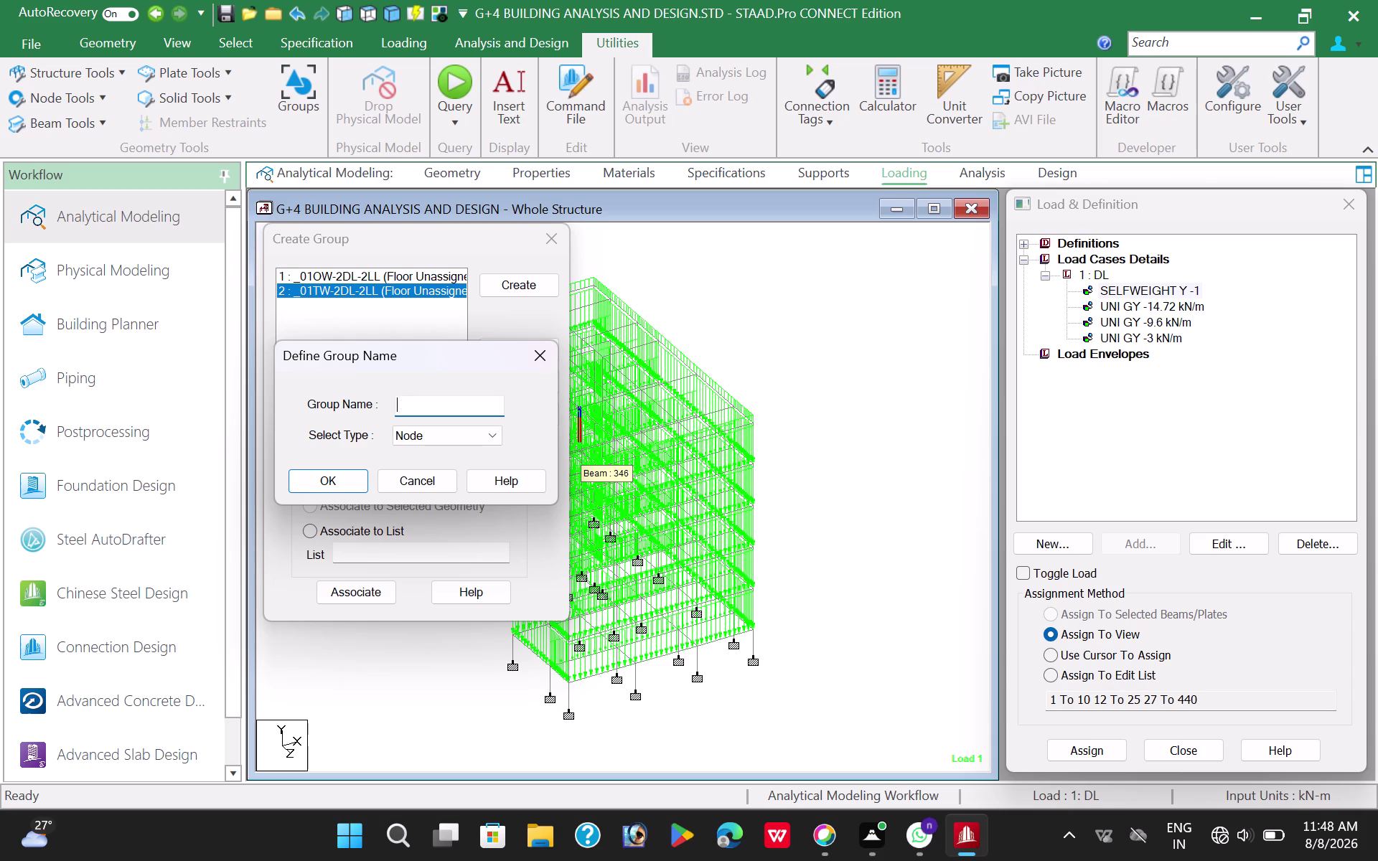
Create the floor-type group 01TW-3DL-2LL.
text(01)
text(TW)
key(minus)
text(3DL)
text(-)
text(2L)
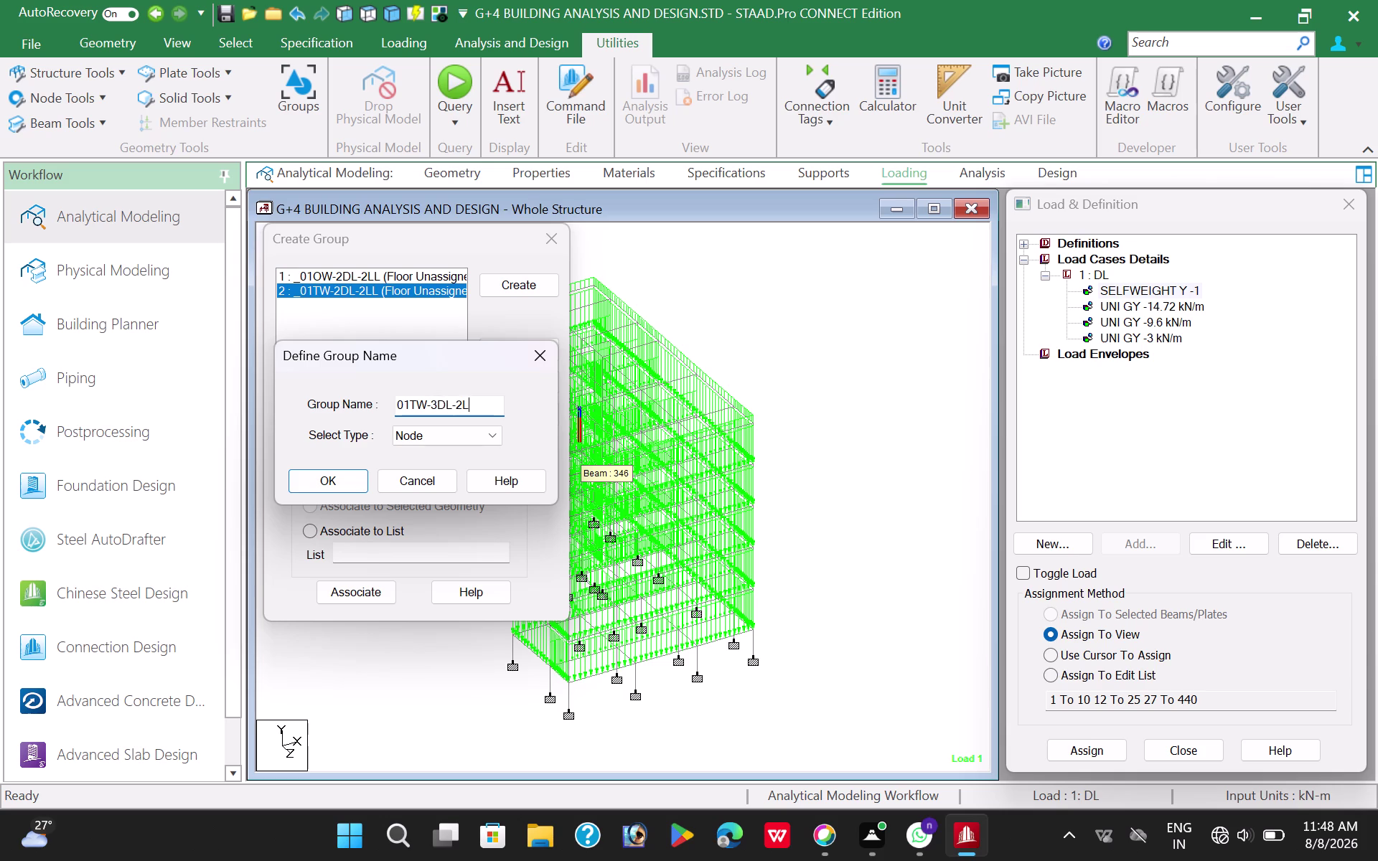
text(L)
click(457, 438)
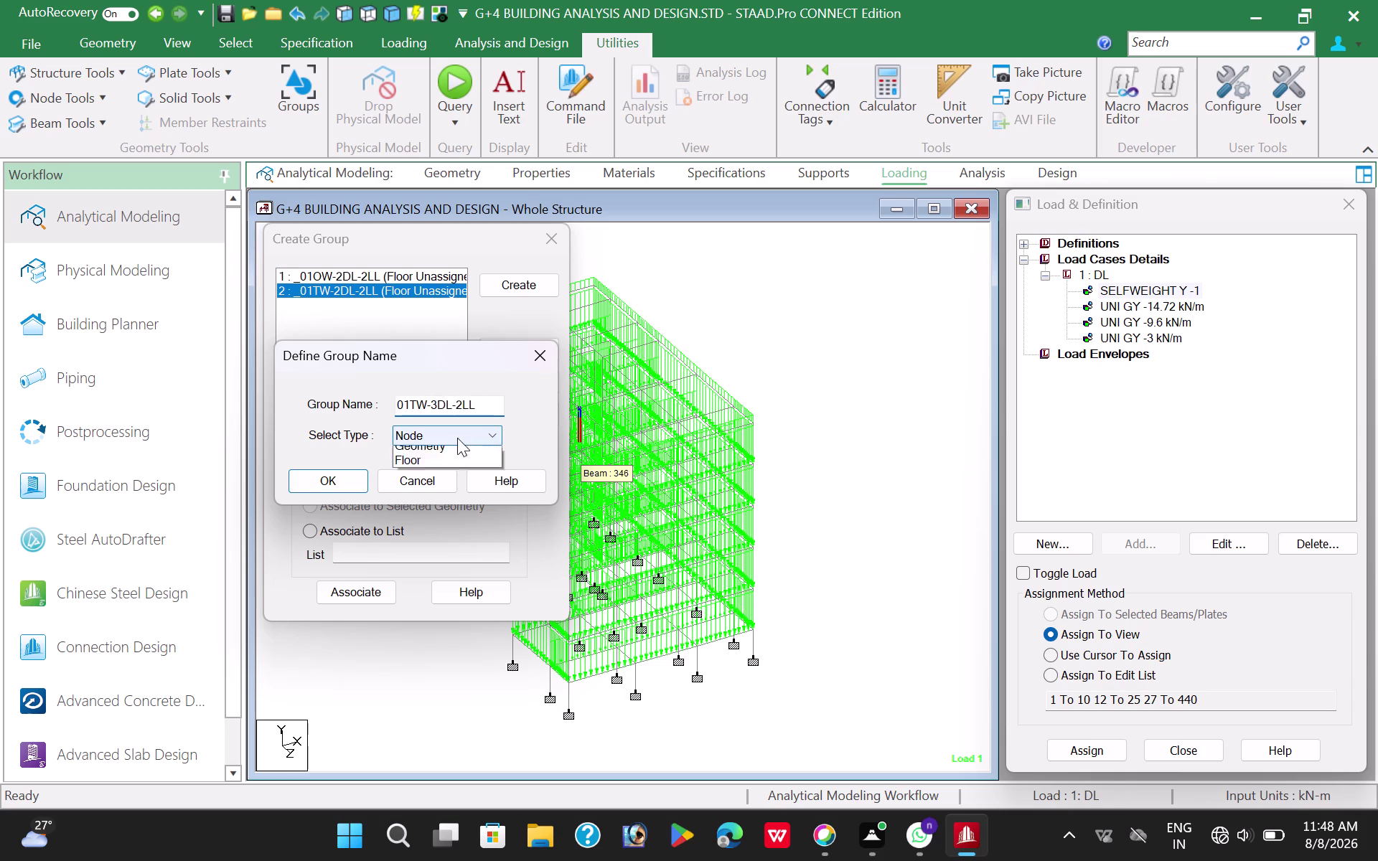
click(432, 500)
click(320, 480)
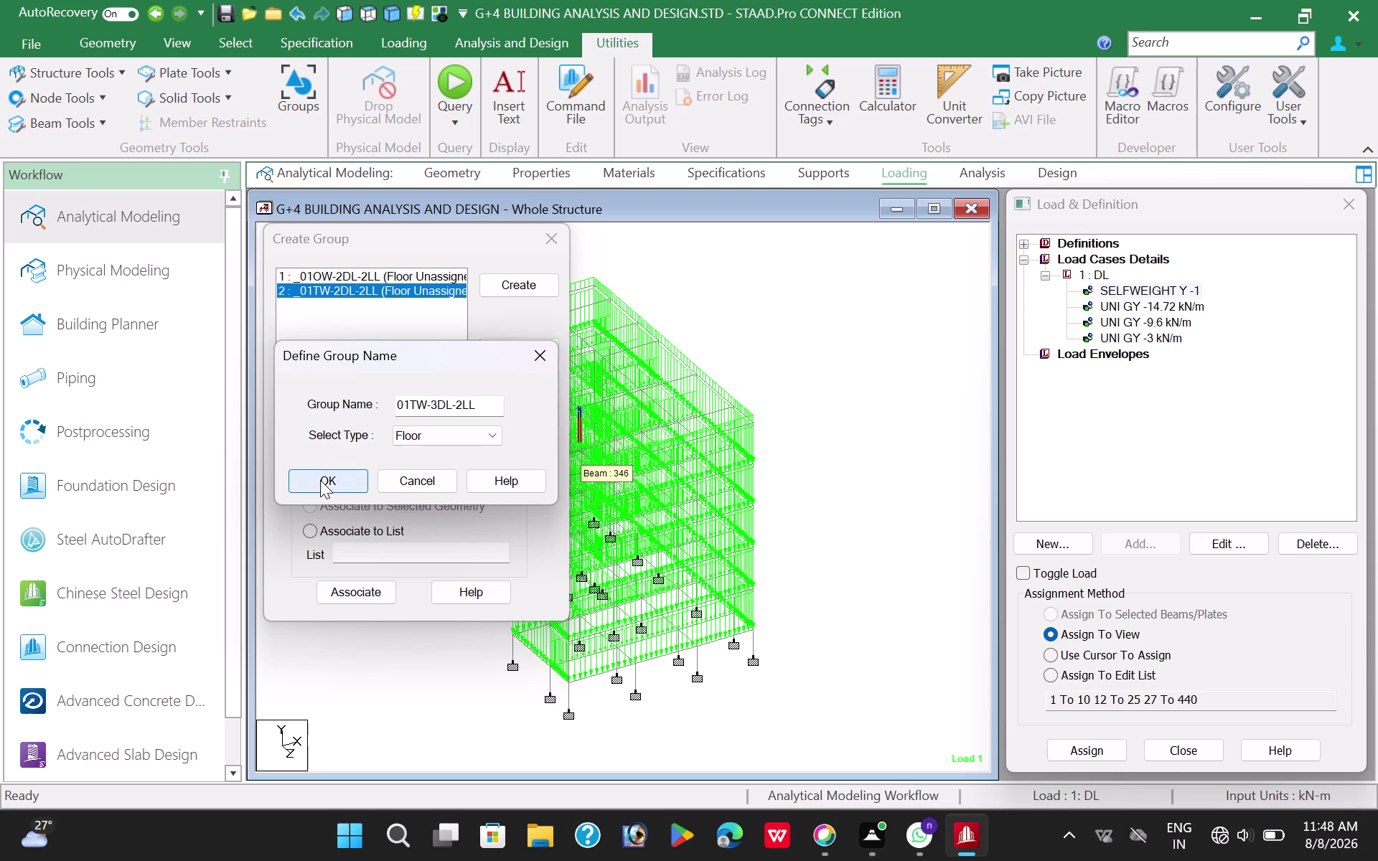
Create the floor-type group 01TW-3DL-5LL.
click(522, 283)
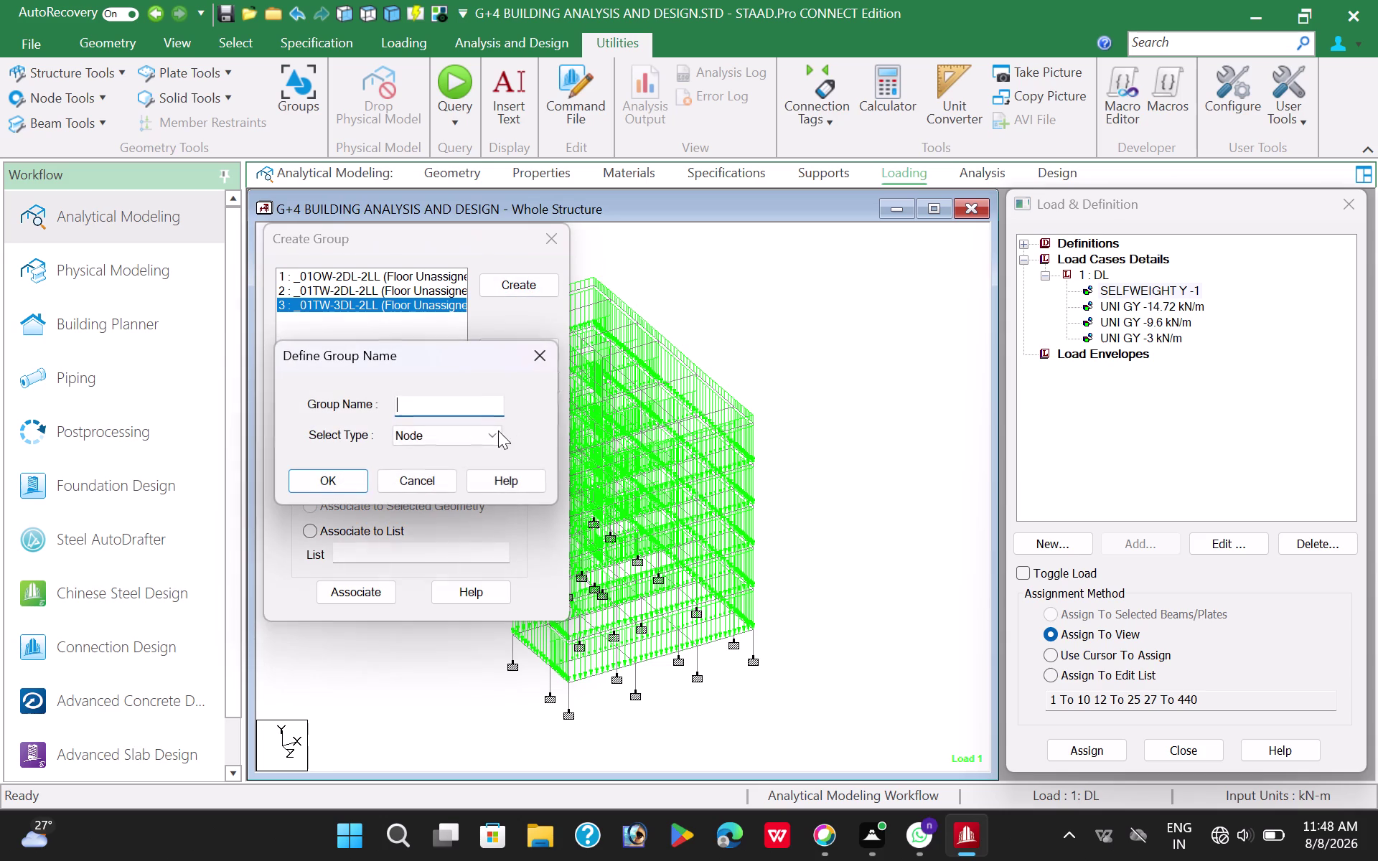
click(438, 409)
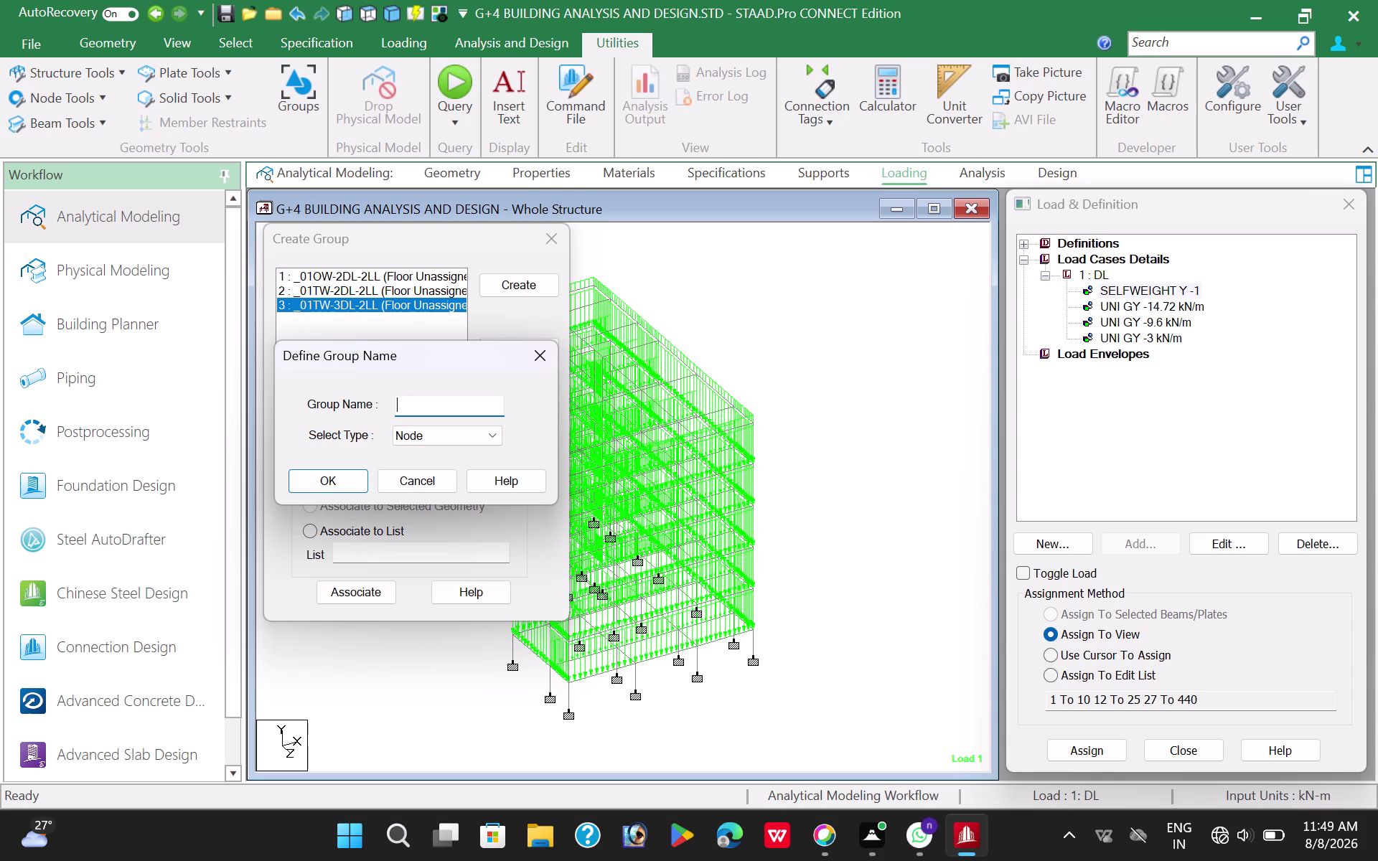
text(01)
text(TW)
key(minus)
key(3)
text(DL)
text(-)
text(5)
text(LL)
click(440, 438)
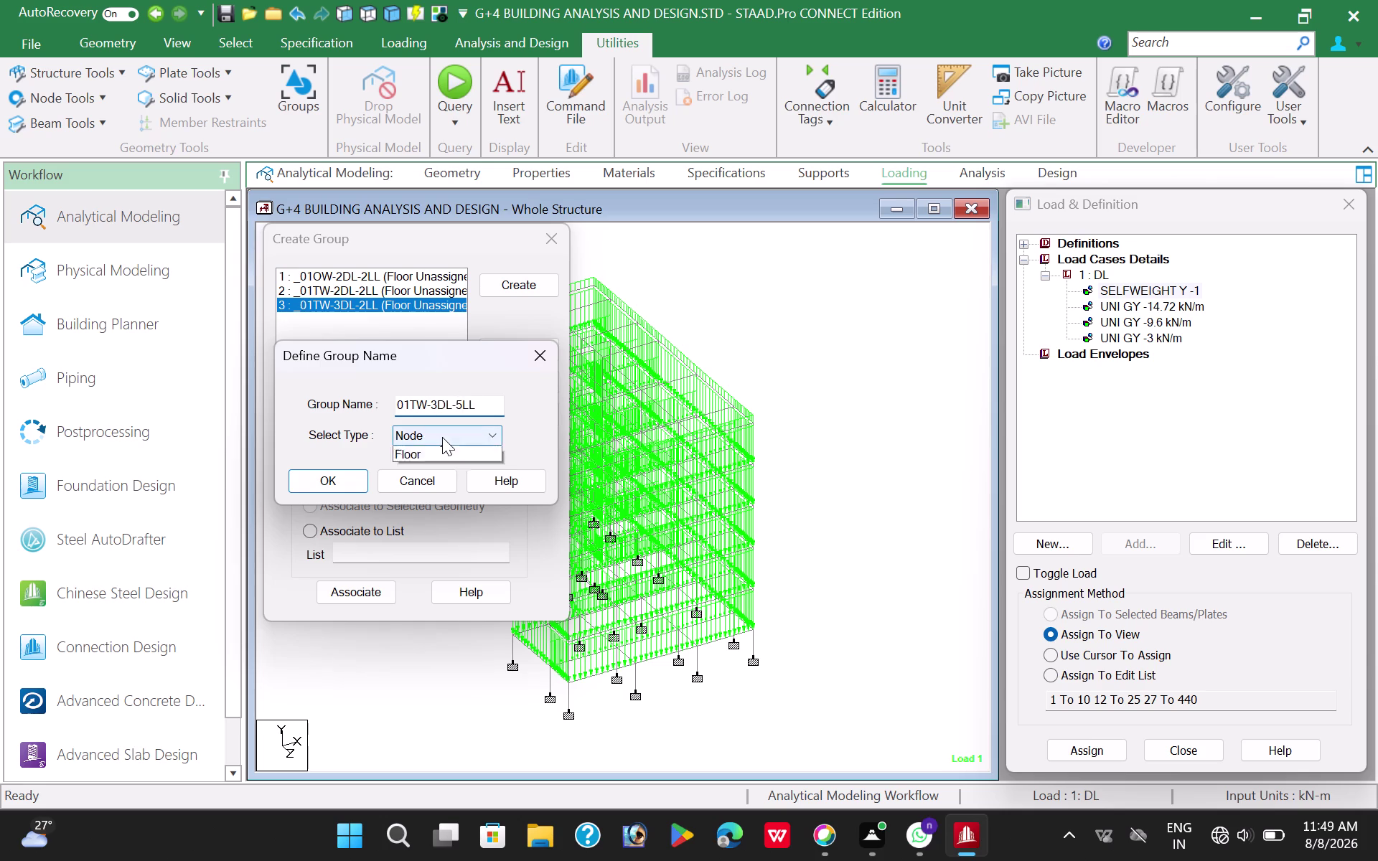
click(426, 493)
click(345, 484)
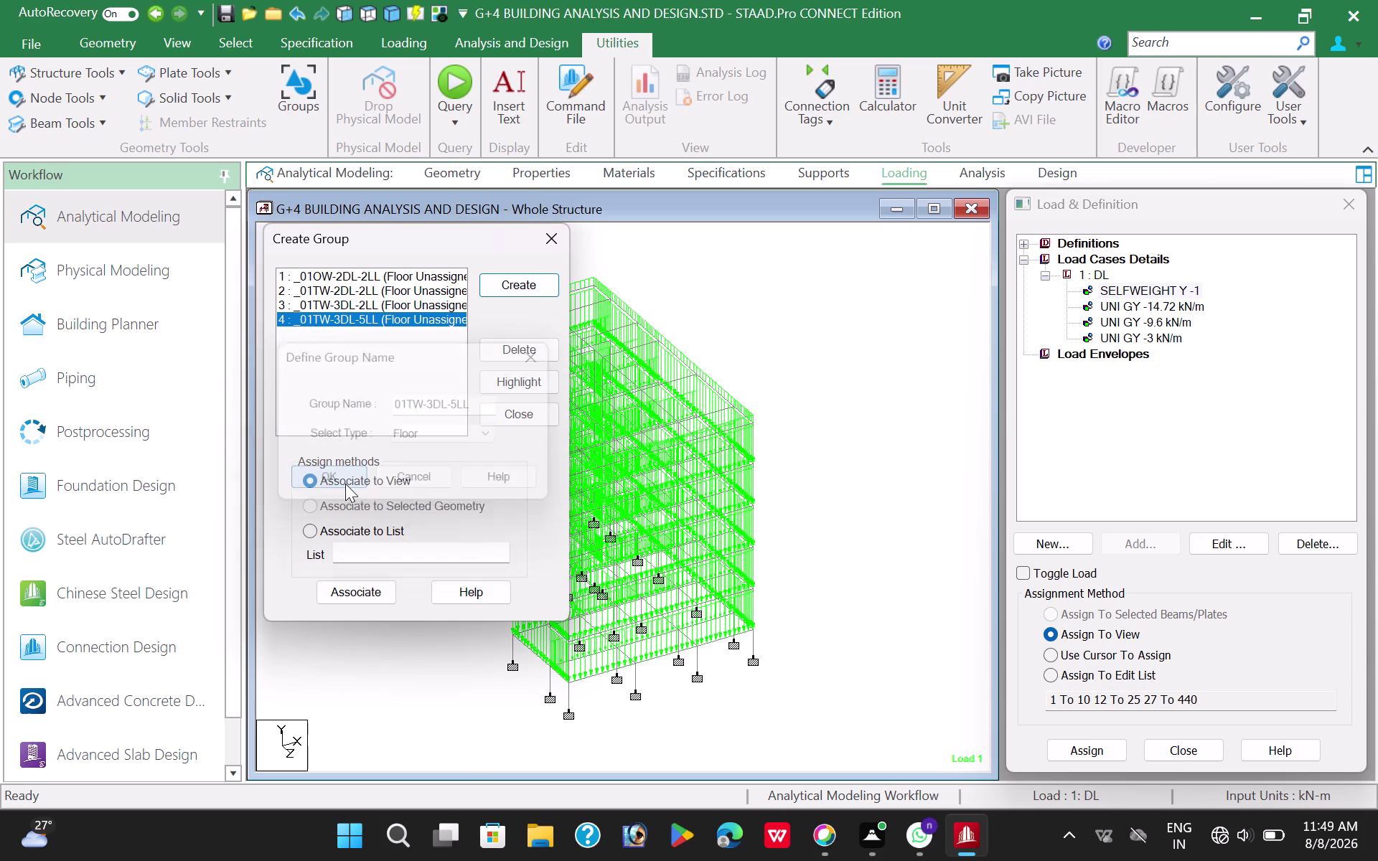
click(533, 281)
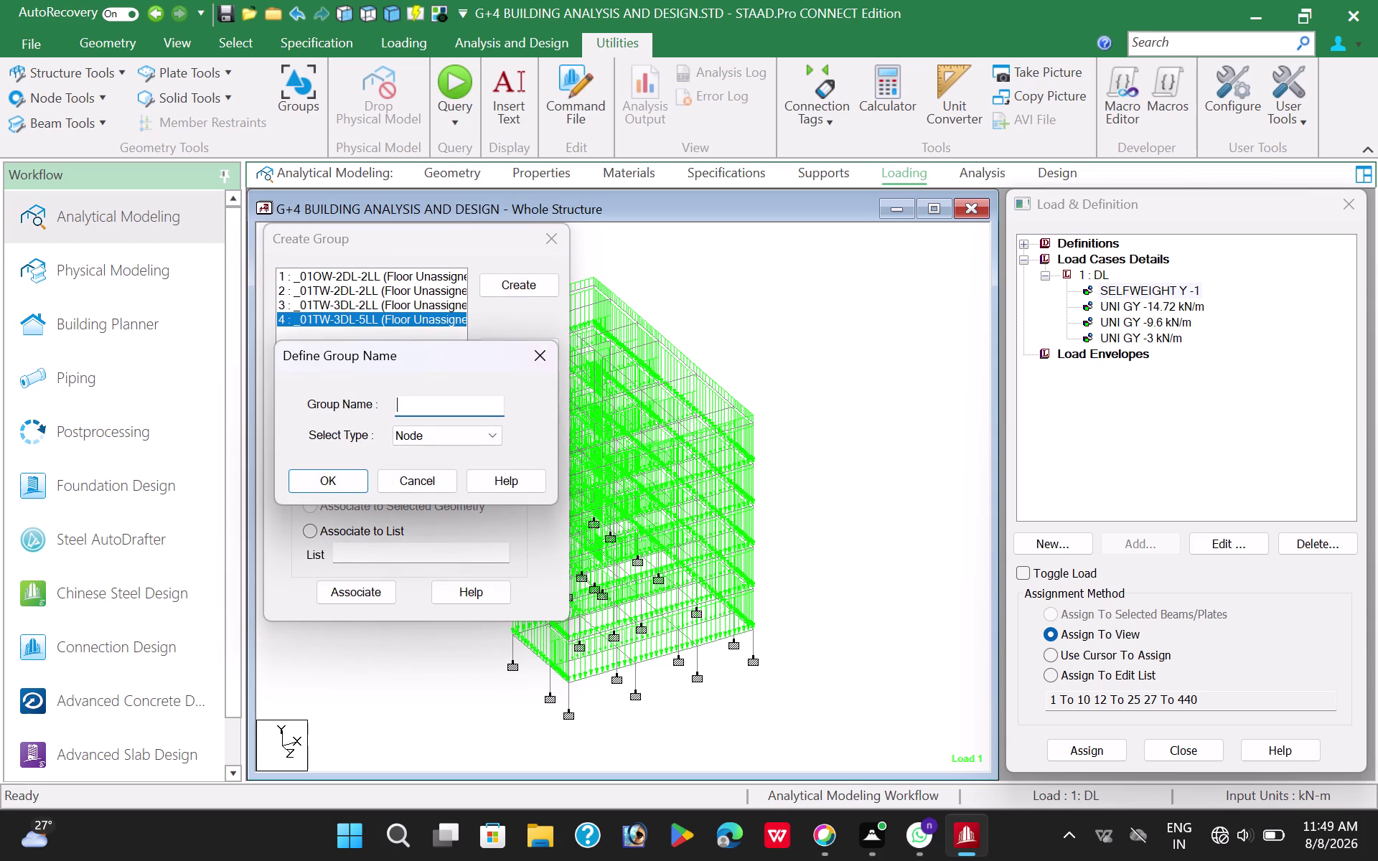
Create the floor-type group 02OW-2DL-2LL.
text(02)
text(OW)
text(-2)
text(DL)
key(minus)
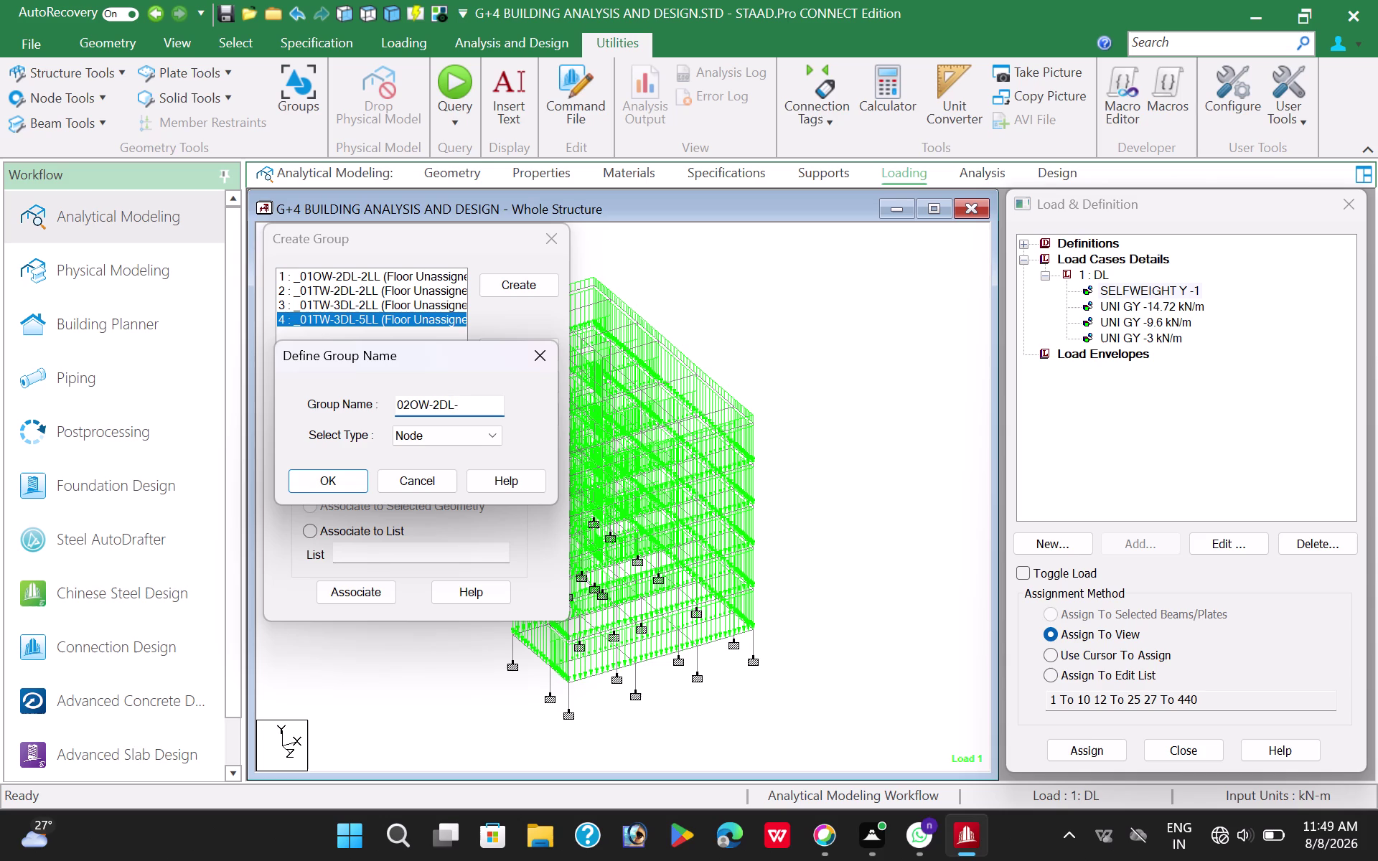
key(2)
text(LL)
click(416, 440)
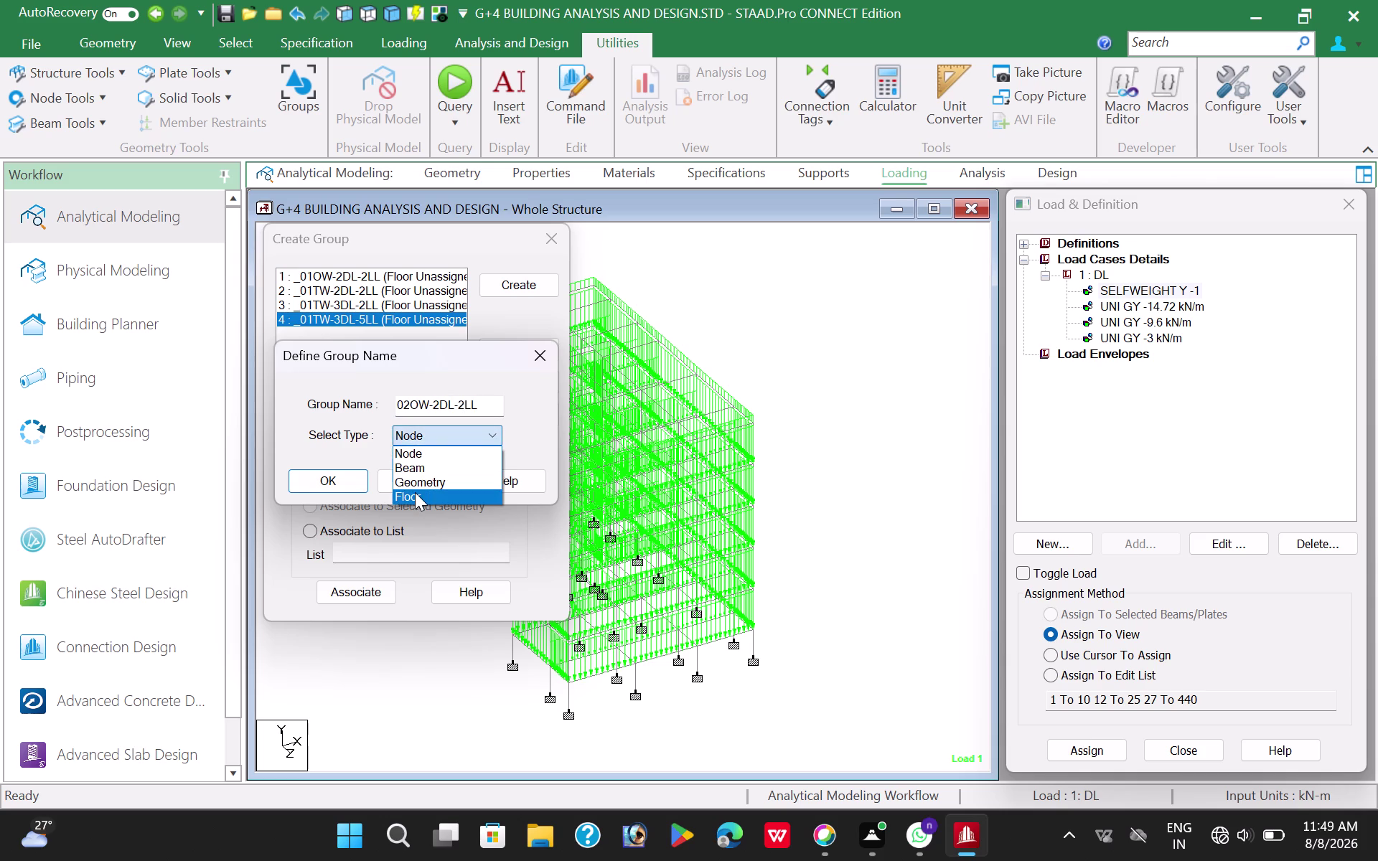
click(415, 497)
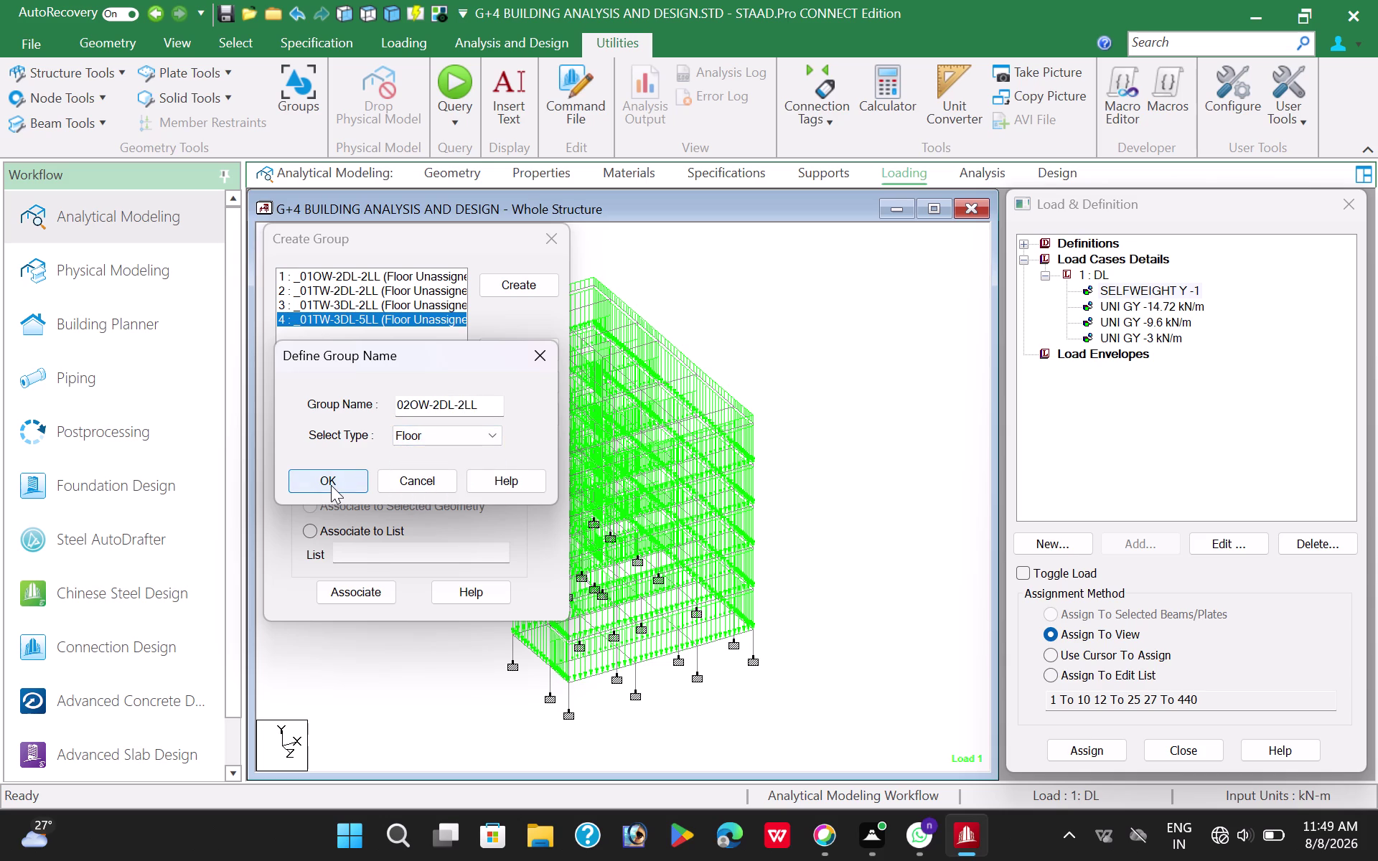
click(331, 485)
Create the floor-type group 02TW-2DL-2LL.
click(502, 289)
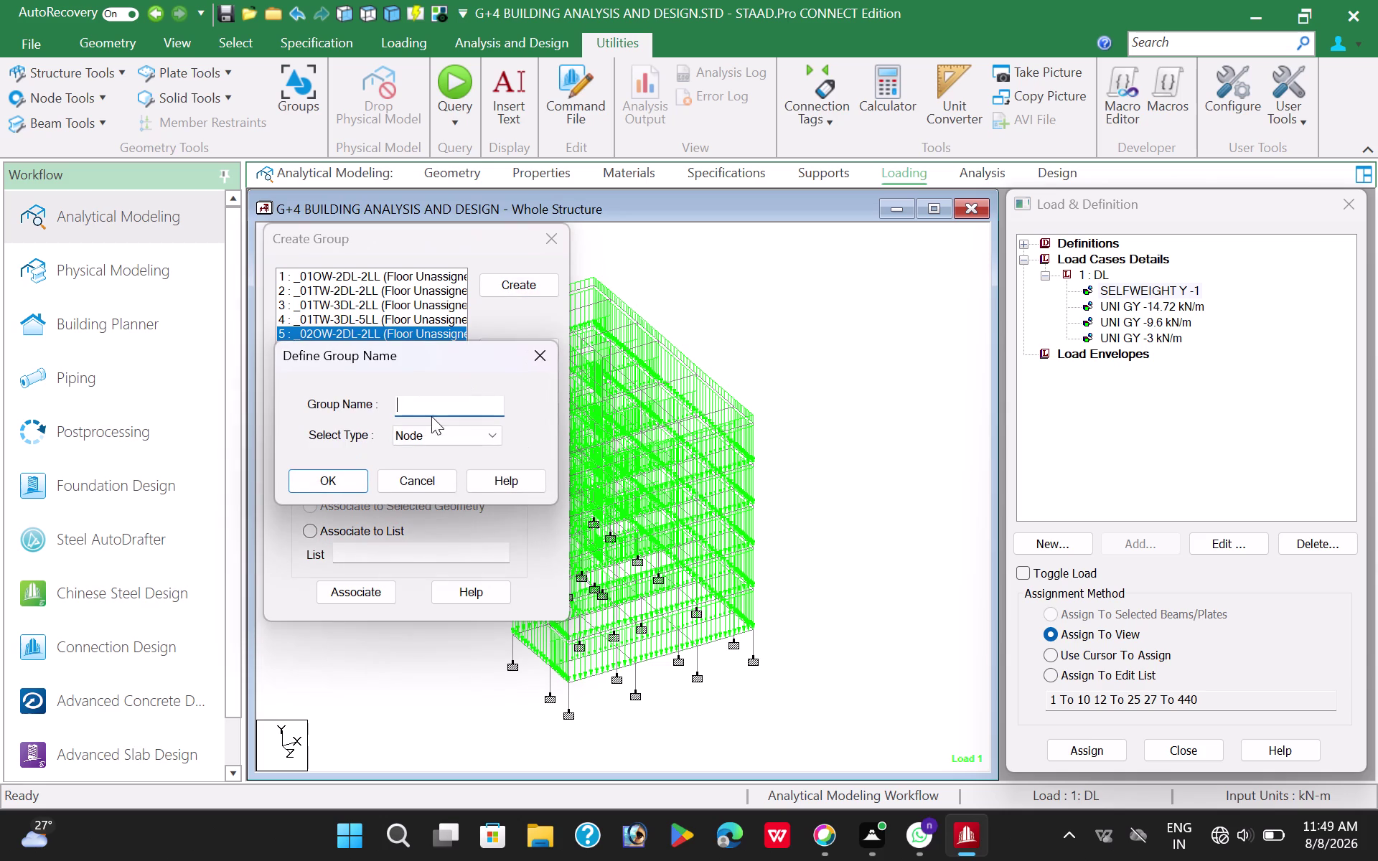
click(431, 403)
text(02)
text(TW)
key(minus)
key(2)
text(DL)
key(minus)
text(2LL)
click(431, 434)
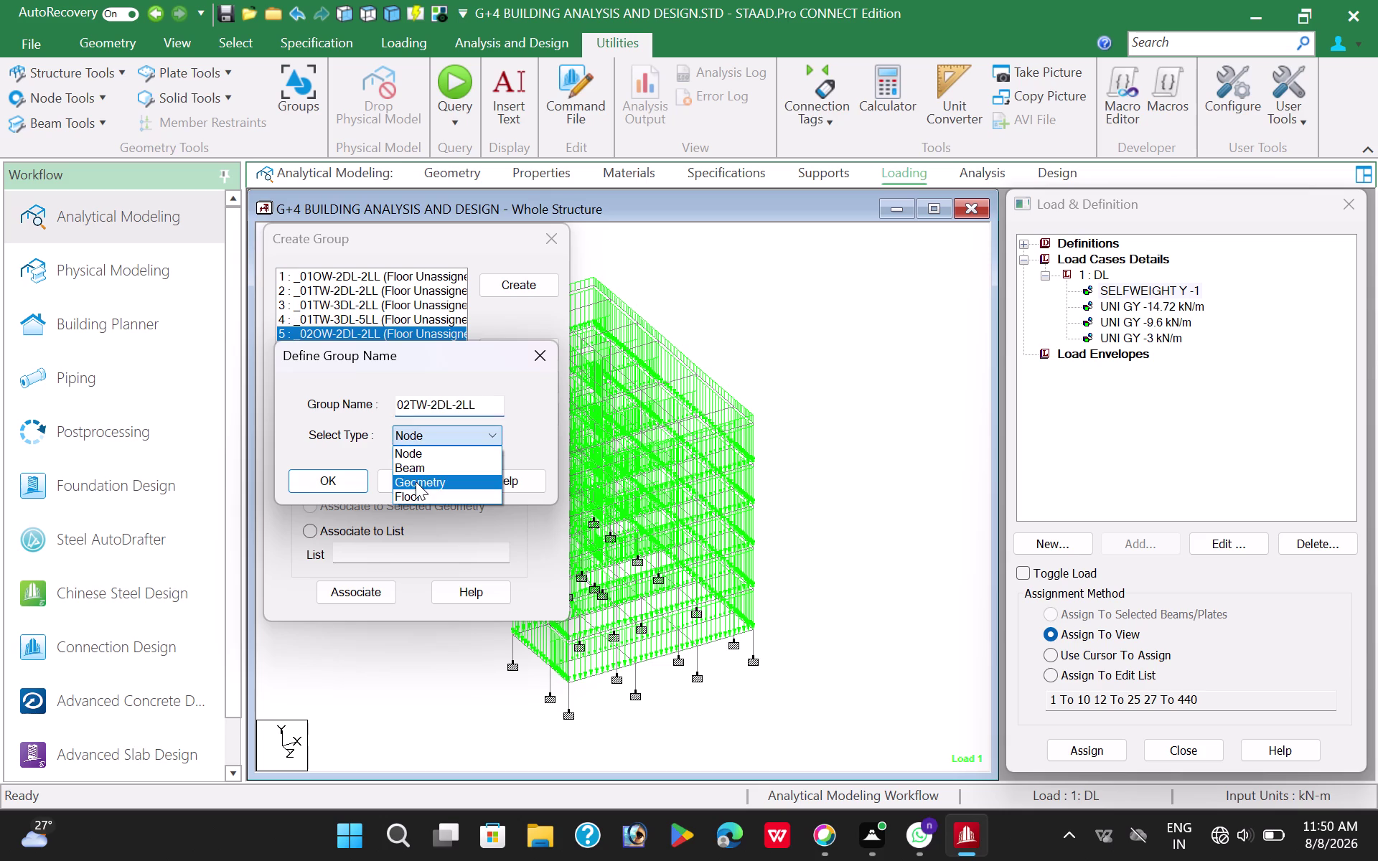
click(417, 497)
click(336, 481)
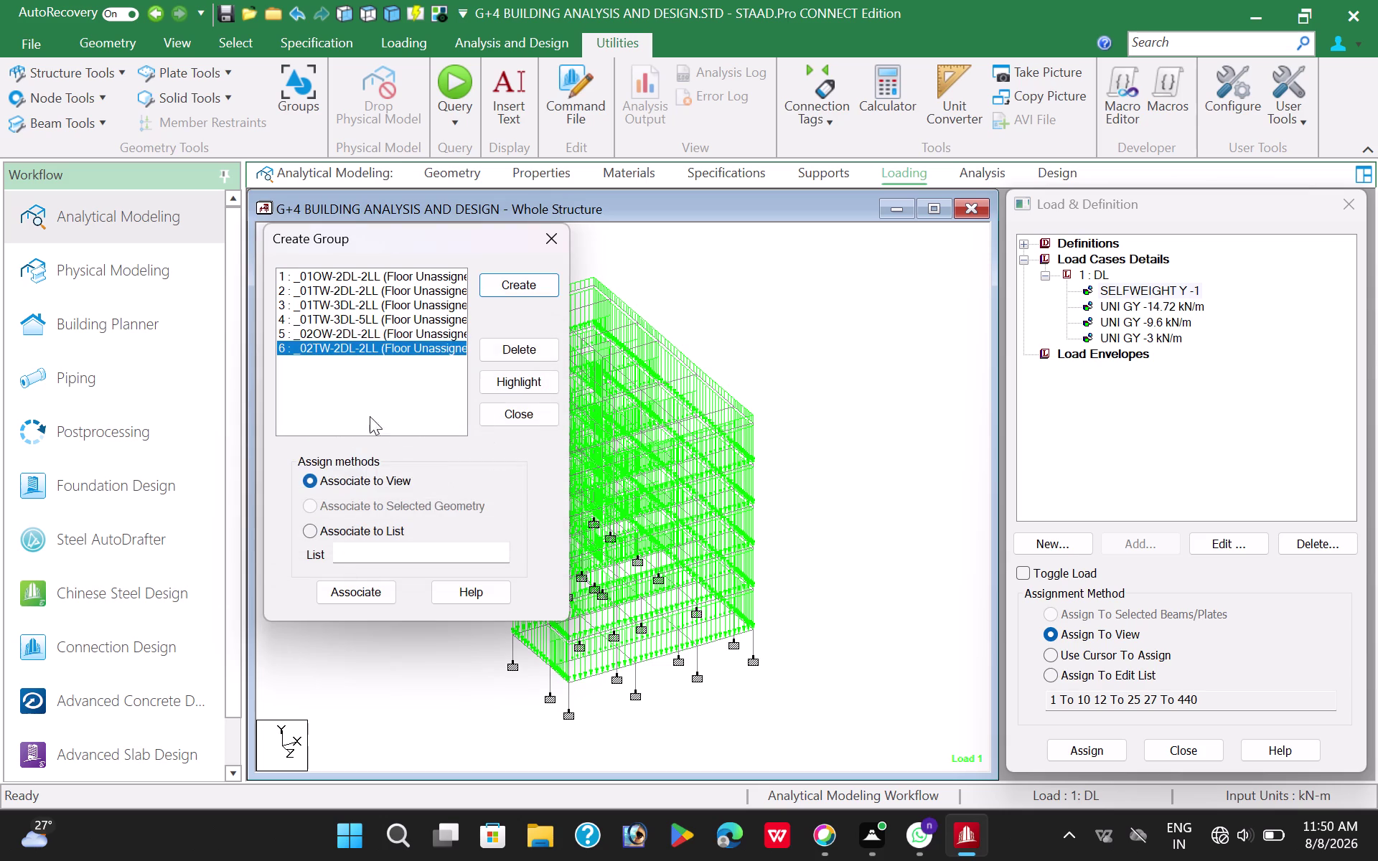
Create the floor-type group 02TW-3DL-2LL.
click(500, 283)
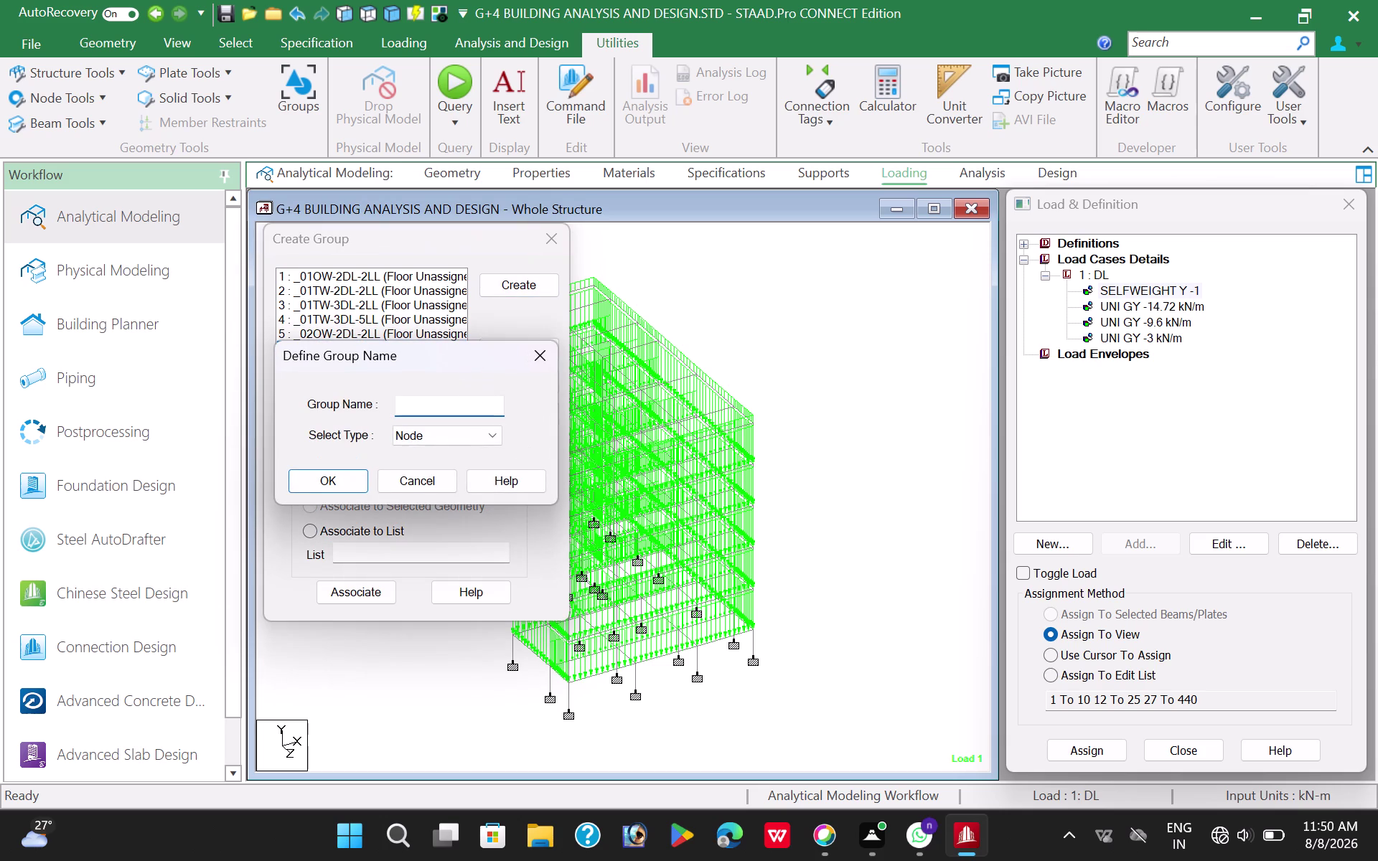
text(02)
text(T)
text(W)
key(minus)
text(3DL)
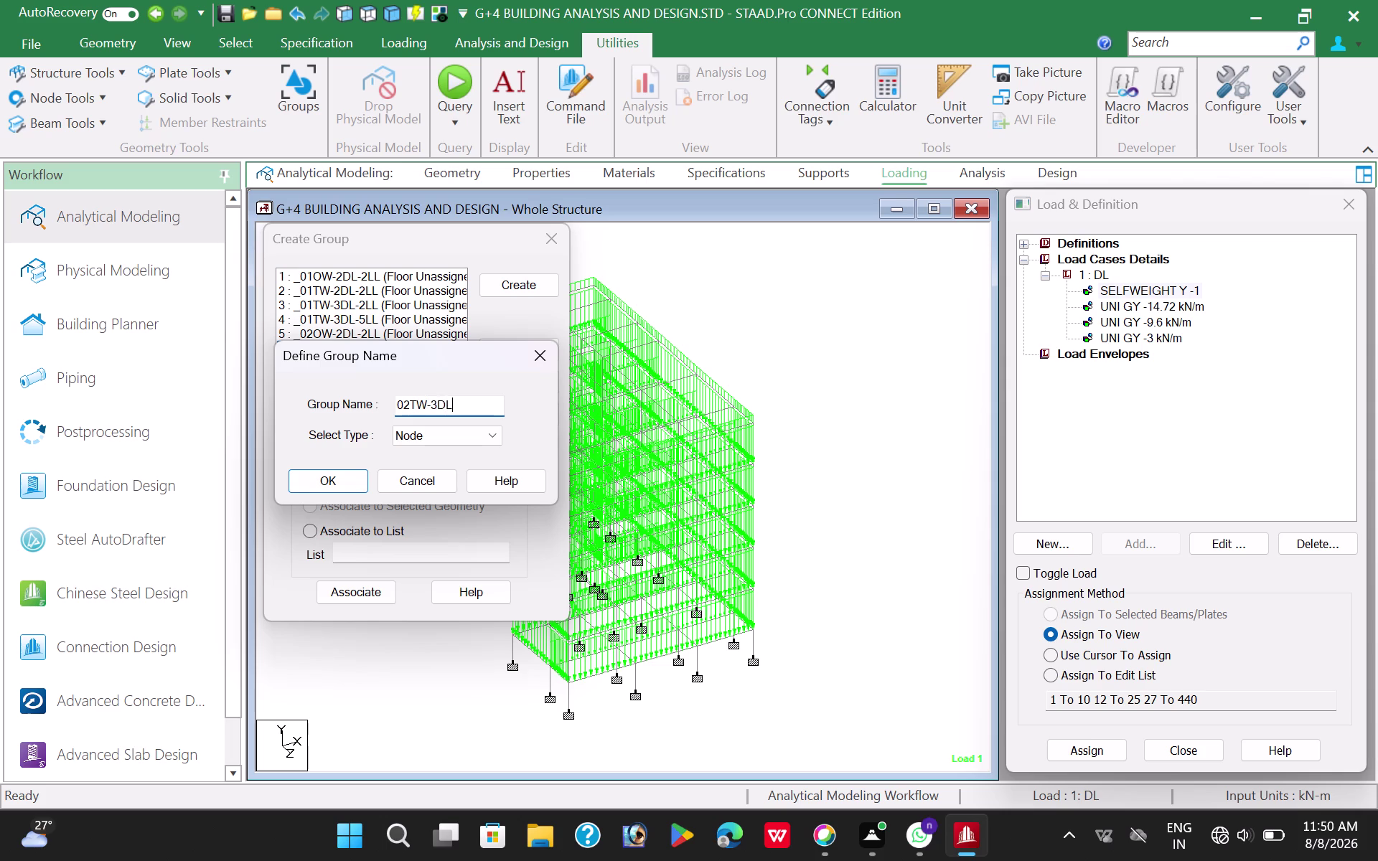
key(minus)
key(2)
text(LL)
click(422, 443)
click(417, 498)
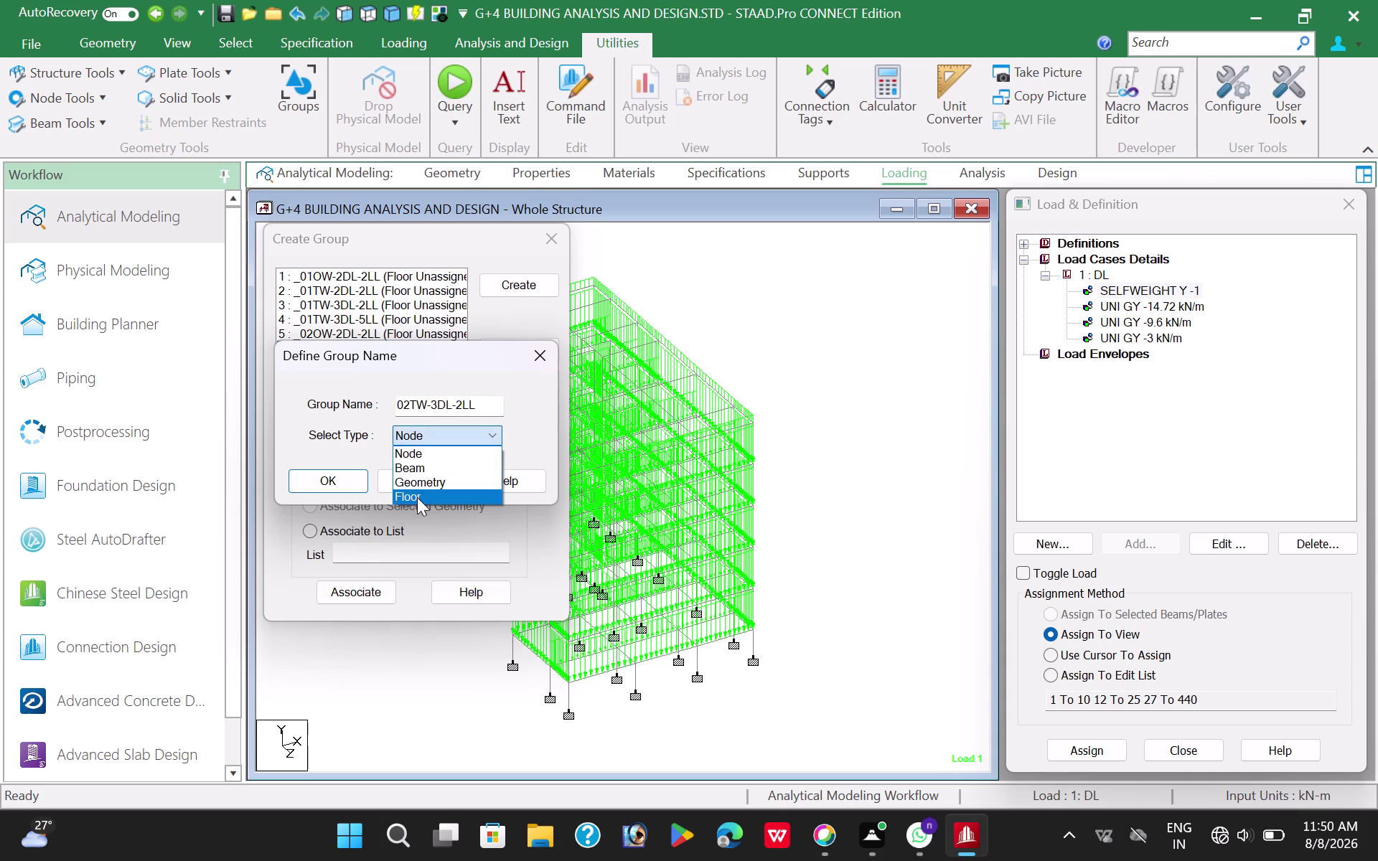
click(333, 486)
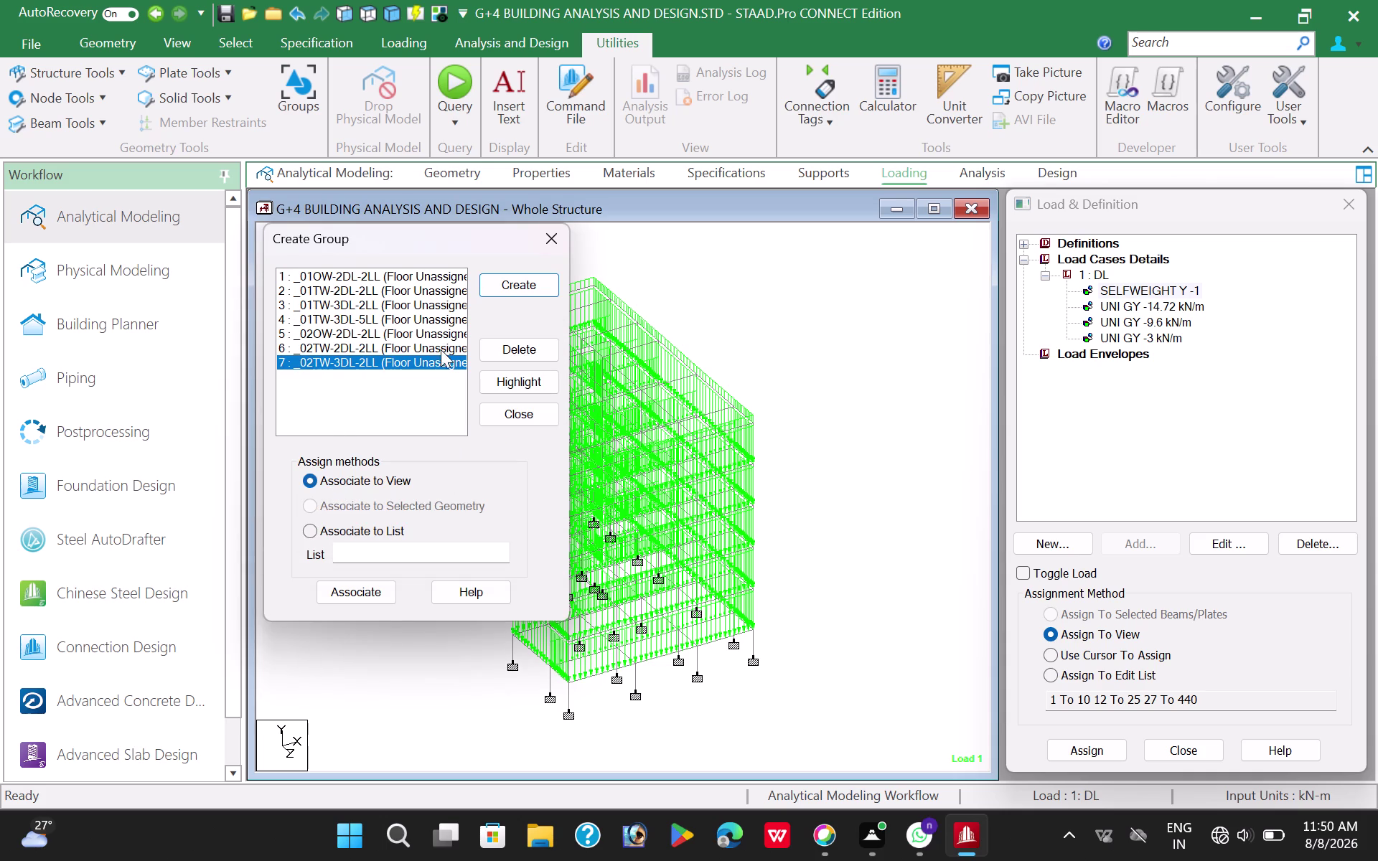
Create the floor-type group 02TW-3DL-5LL.
click(509, 279)
click(430, 413)
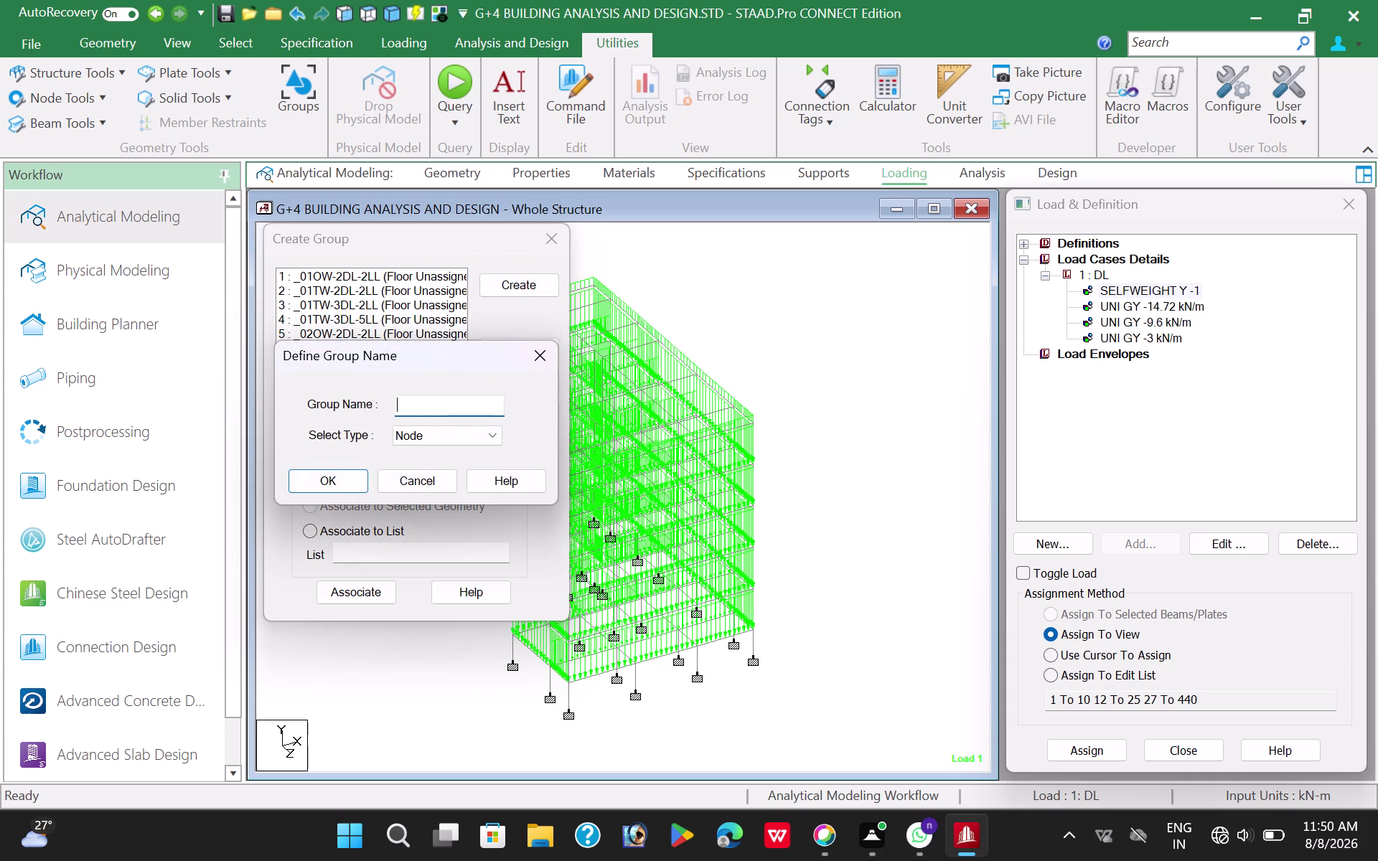
text(02)
text(TW)
key(minus)
text(3DL)
key(minus)
key(5)
text(LL)
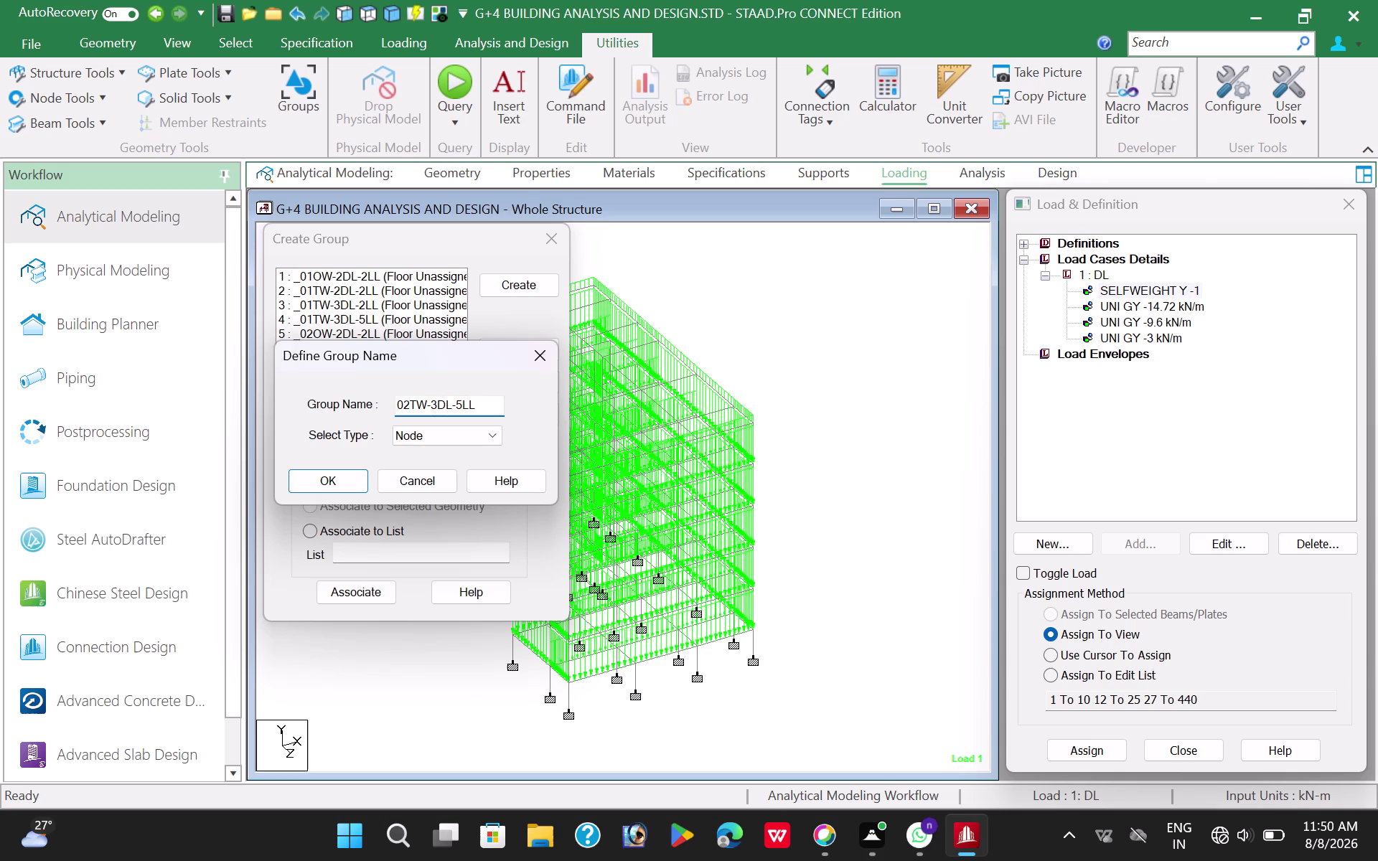
click(429, 435)
click(421, 491)
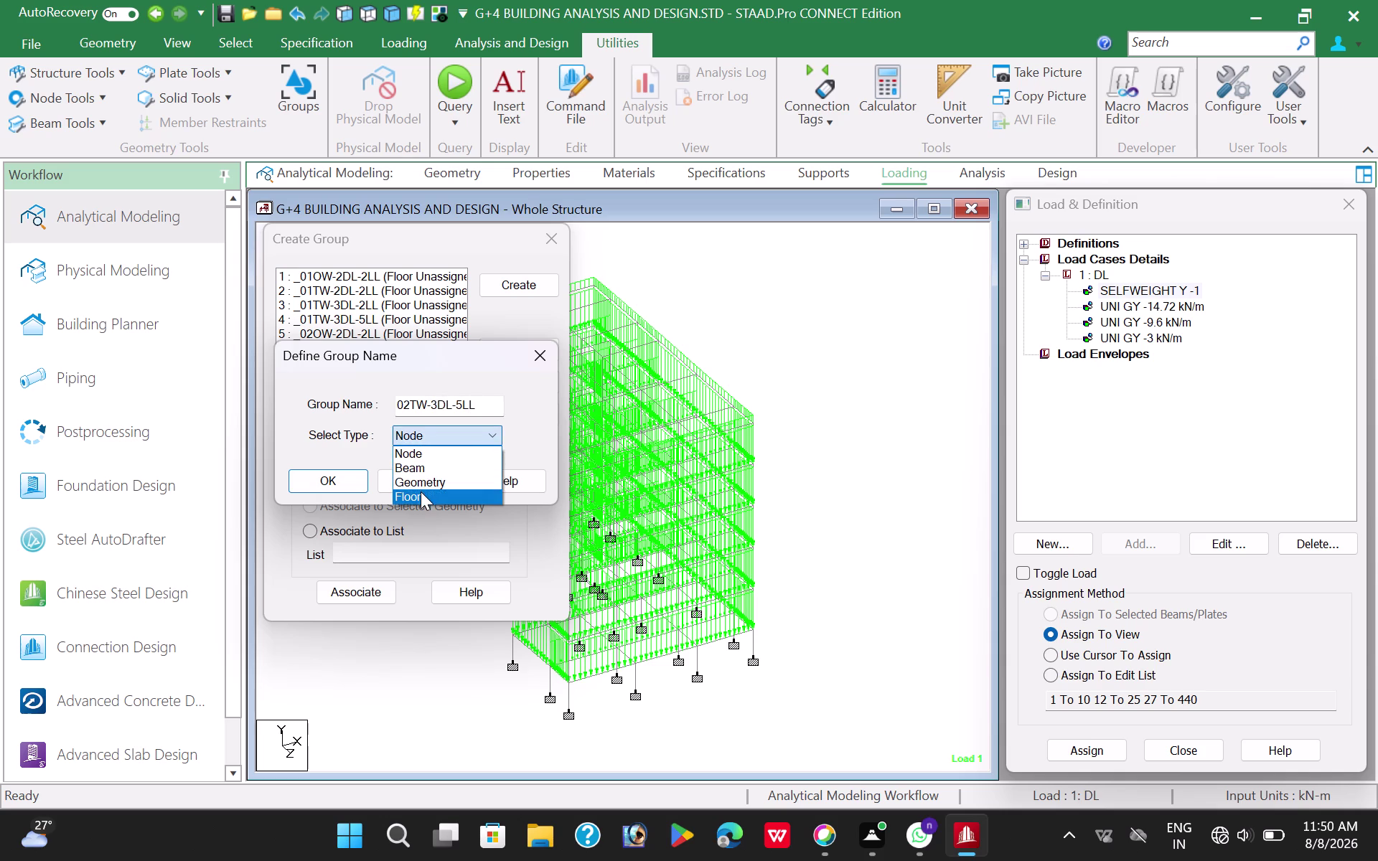
click(336, 484)
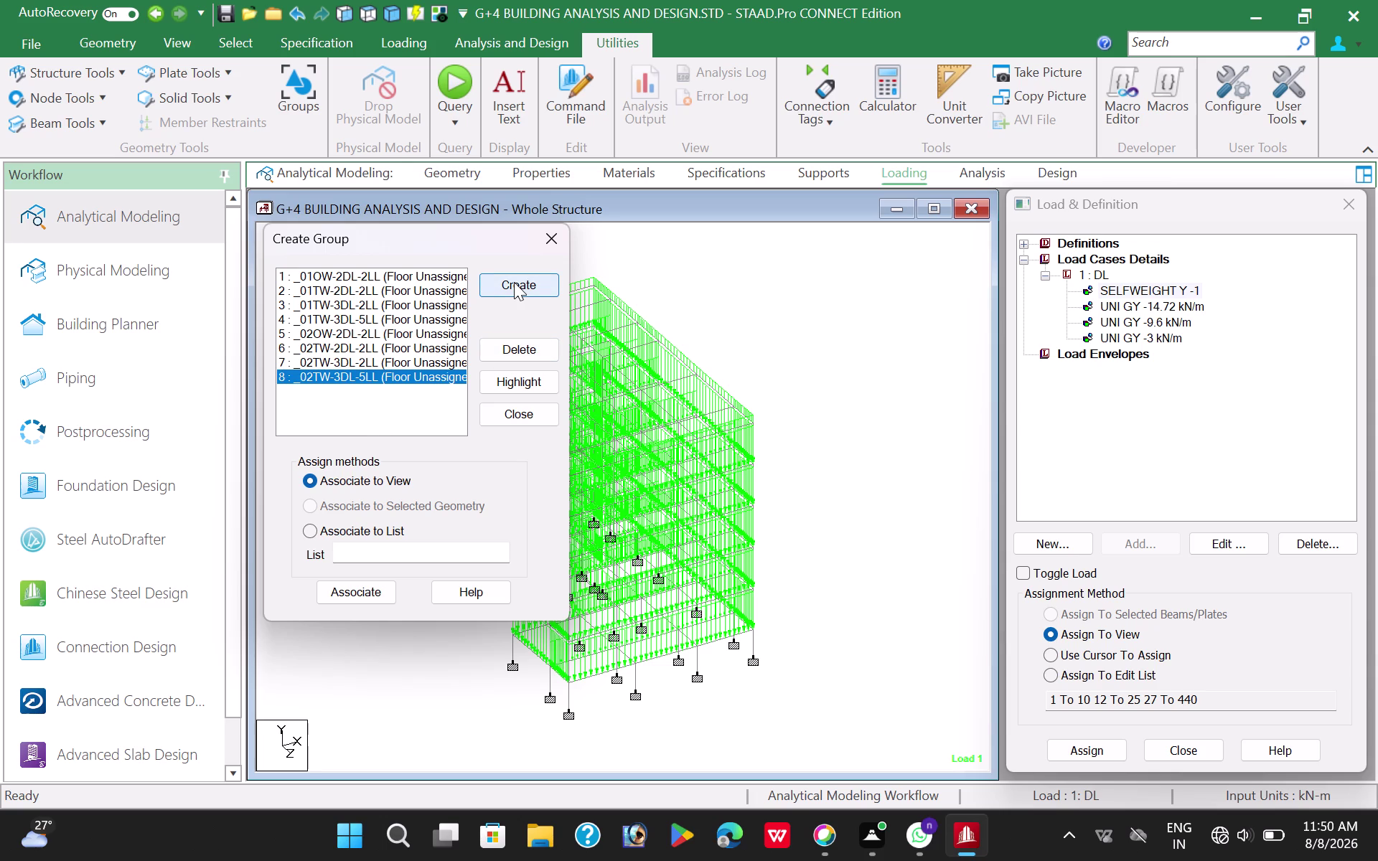
click(514, 283)
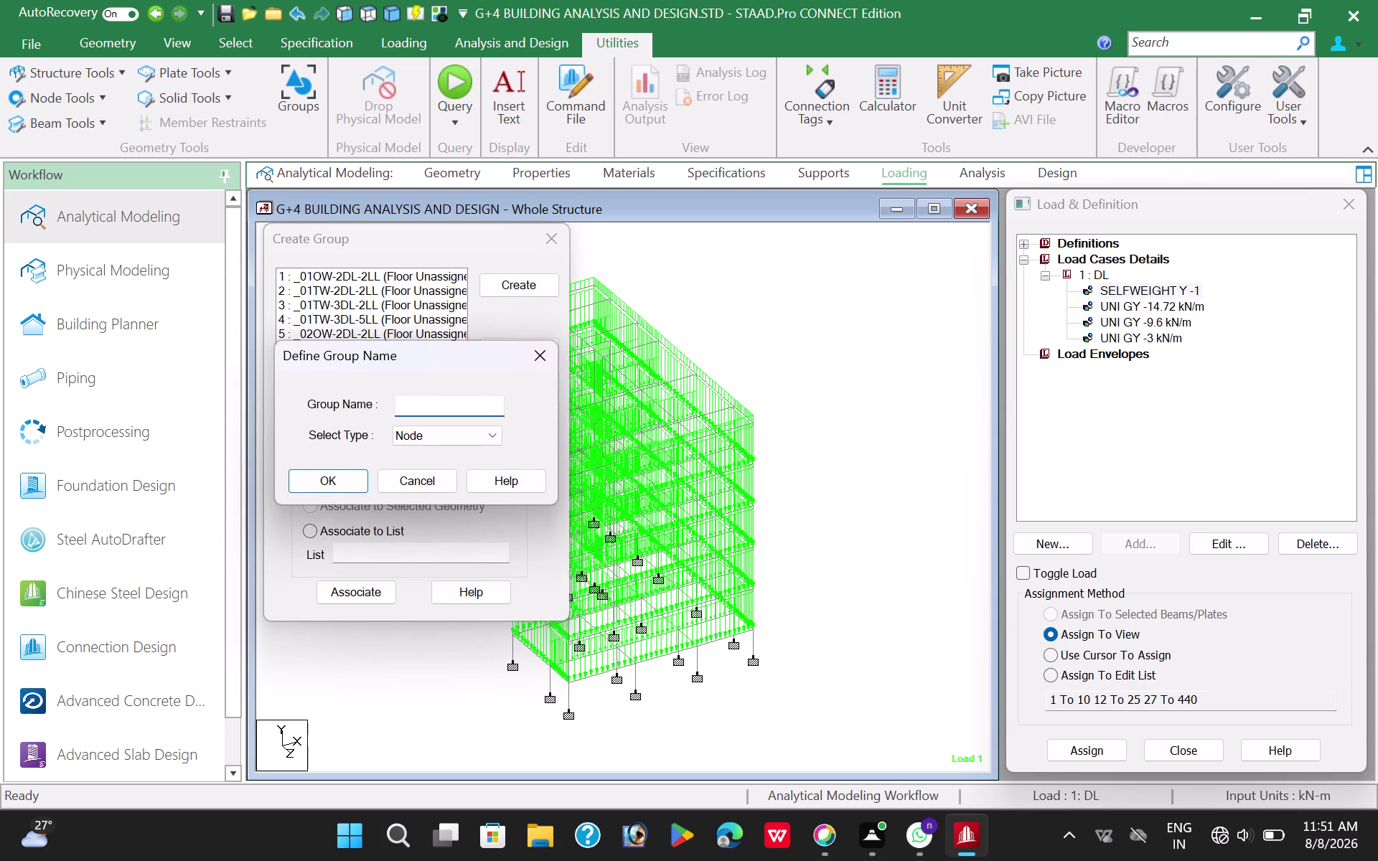
click(442, 405)
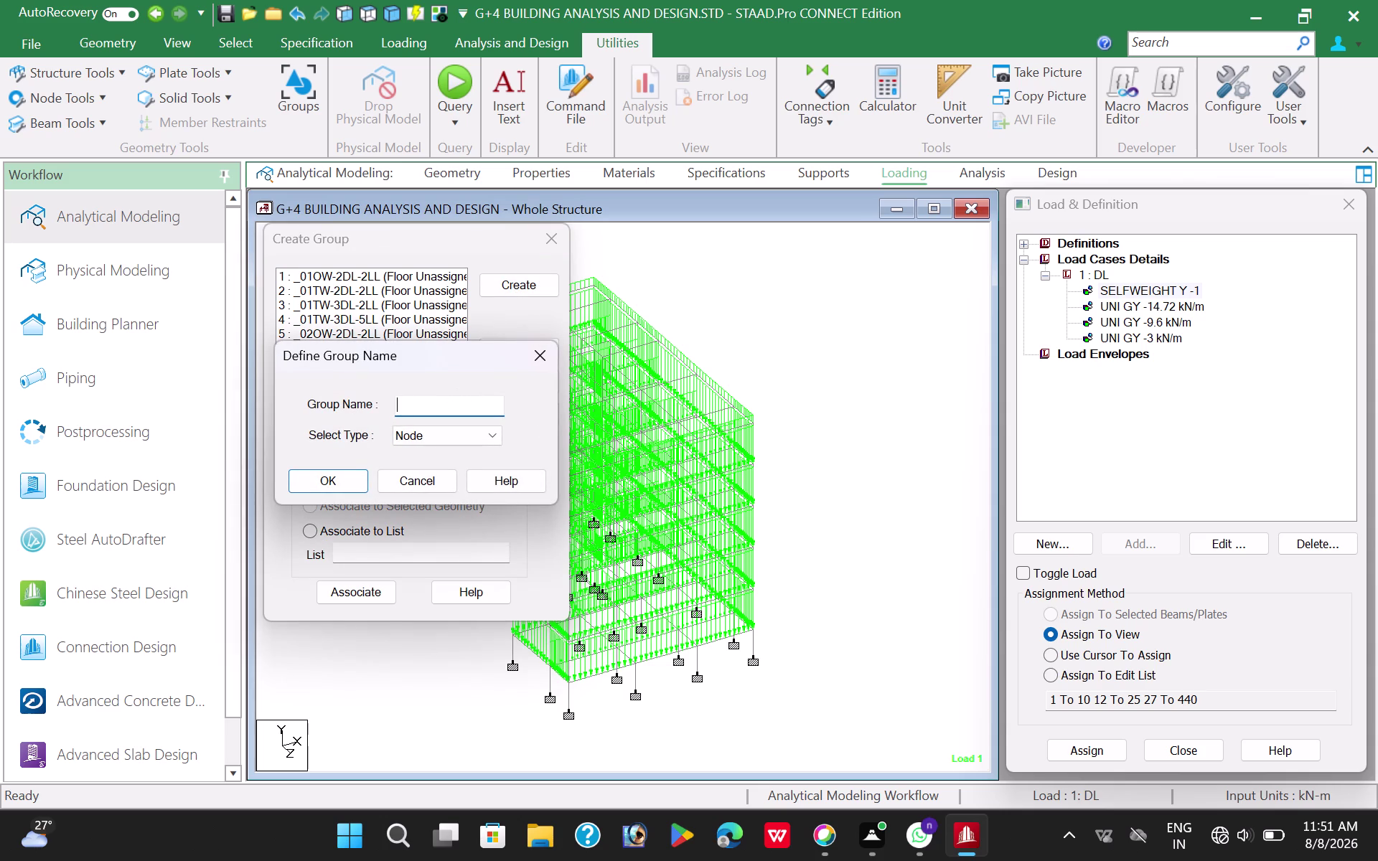
Create the floor-type group 03OW-2DL-2LL.
text(03)
text(OW)
key(minus)
text(2DL)
text(-2LL)
click(438, 440)
click(432, 500)
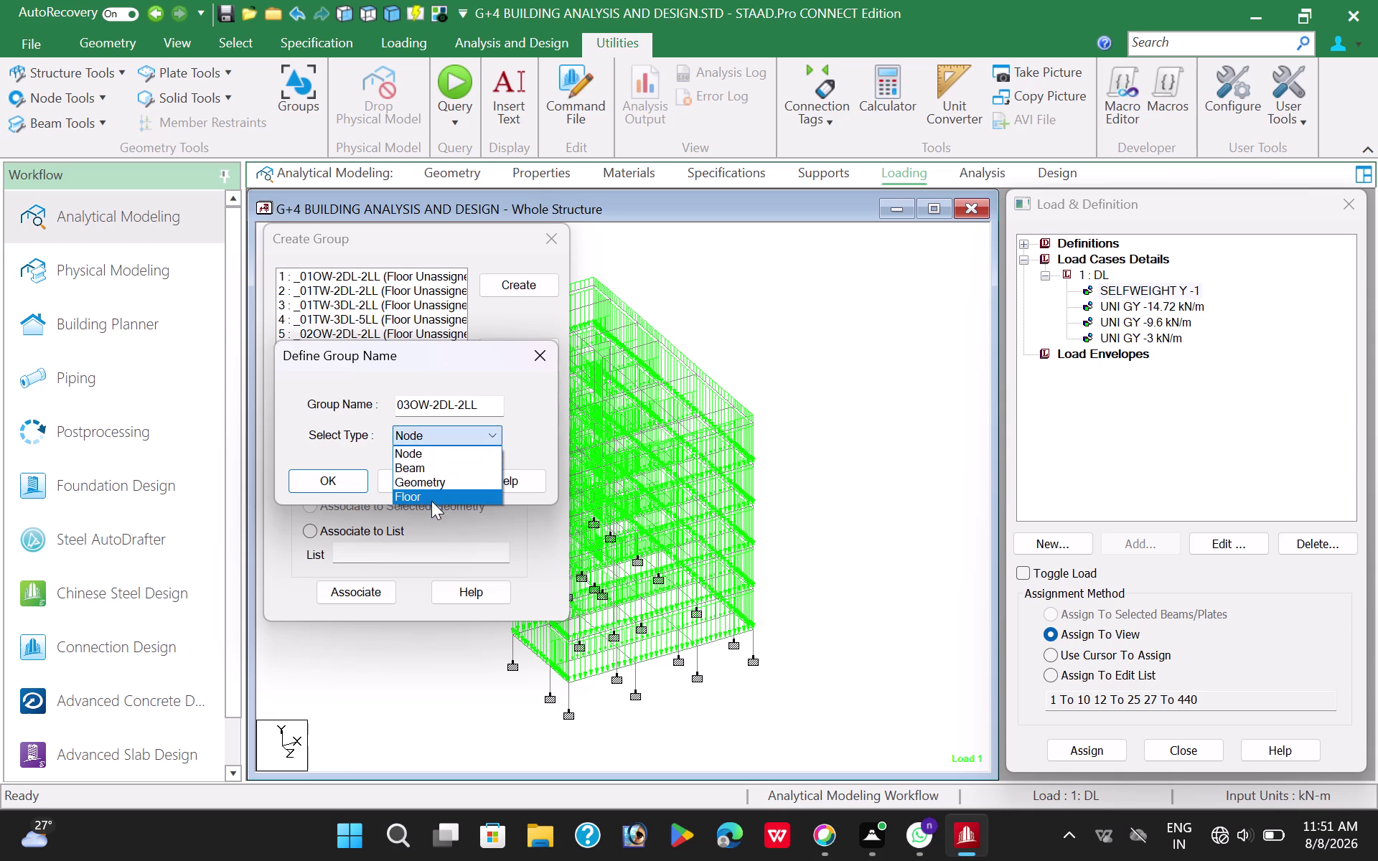
click(351, 485)
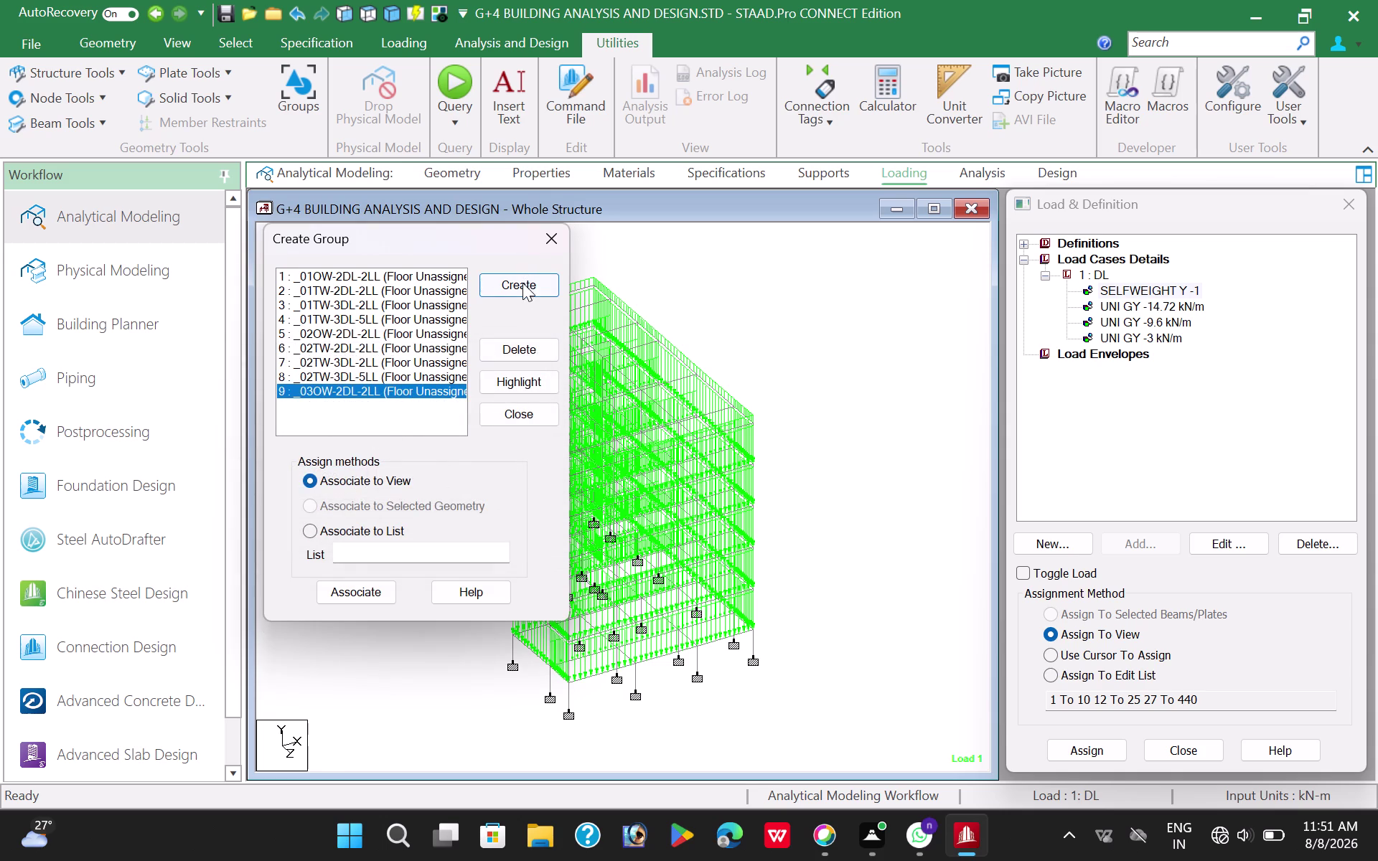
Create the floor-type group 03TW-2DL-2LL.
click(523, 285)
click(458, 407)
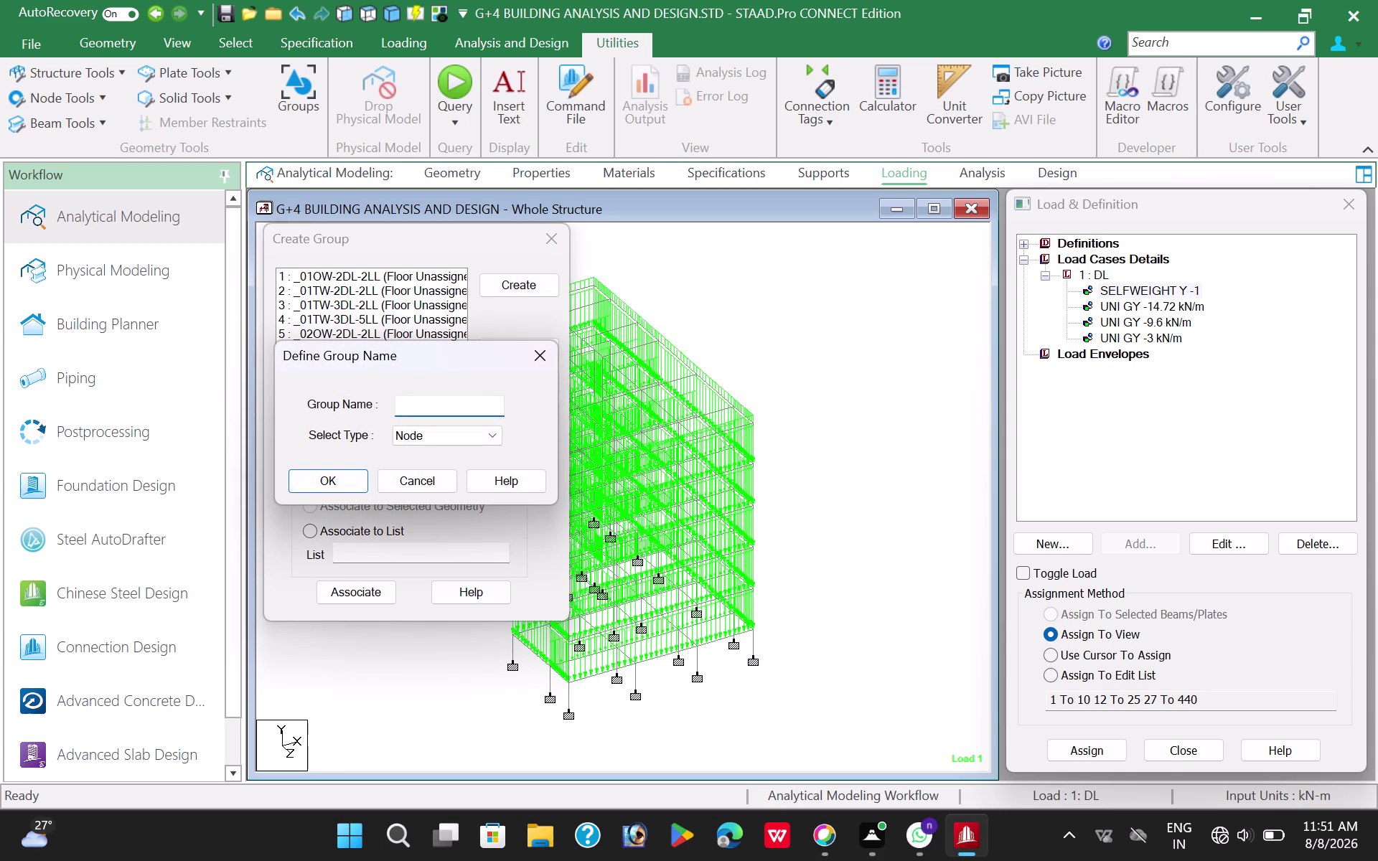
text(03)
text(TW)
text(-2)
text(DL-2L)
text(L)
click(457, 431)
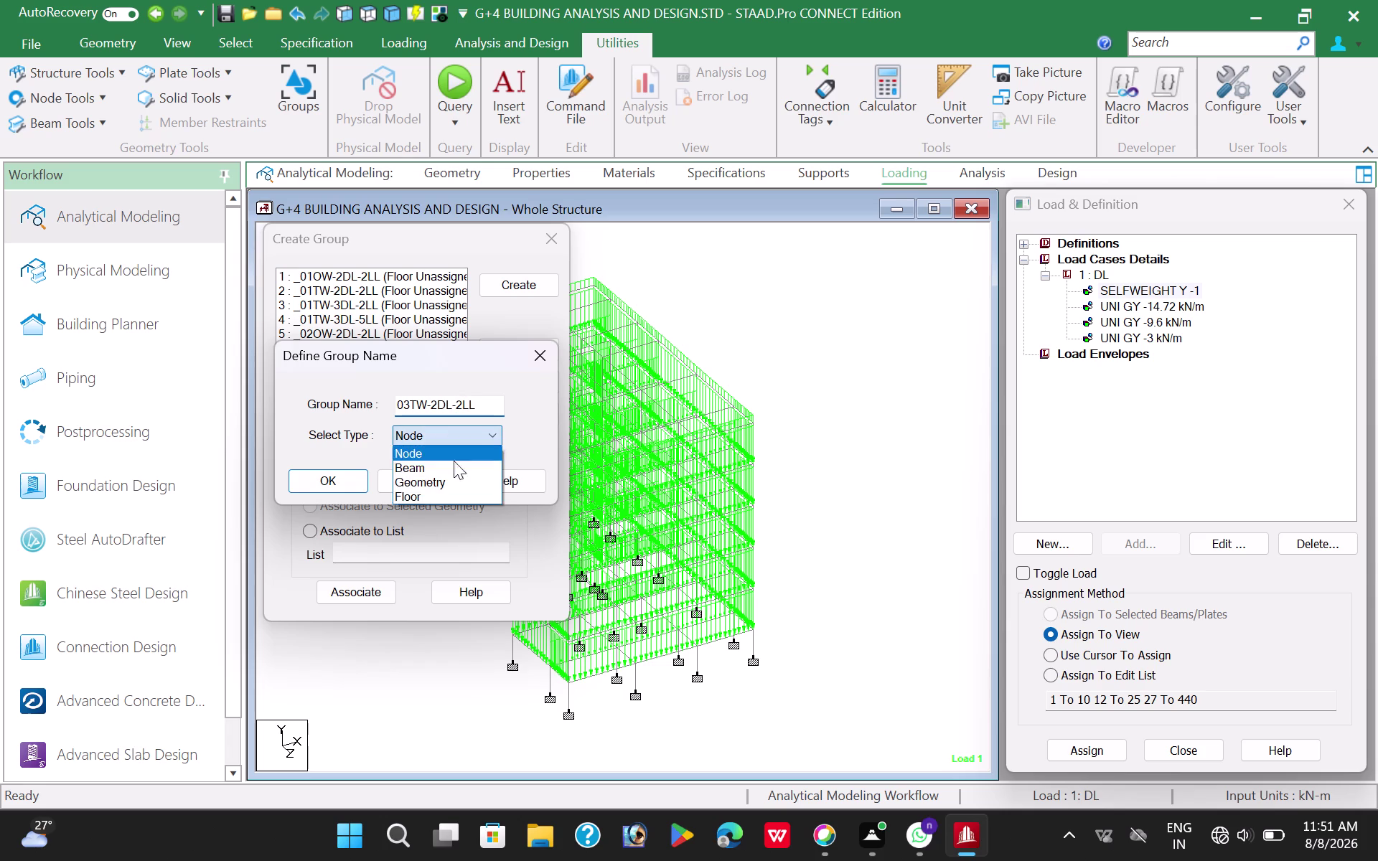
click(434, 500)
click(318, 489)
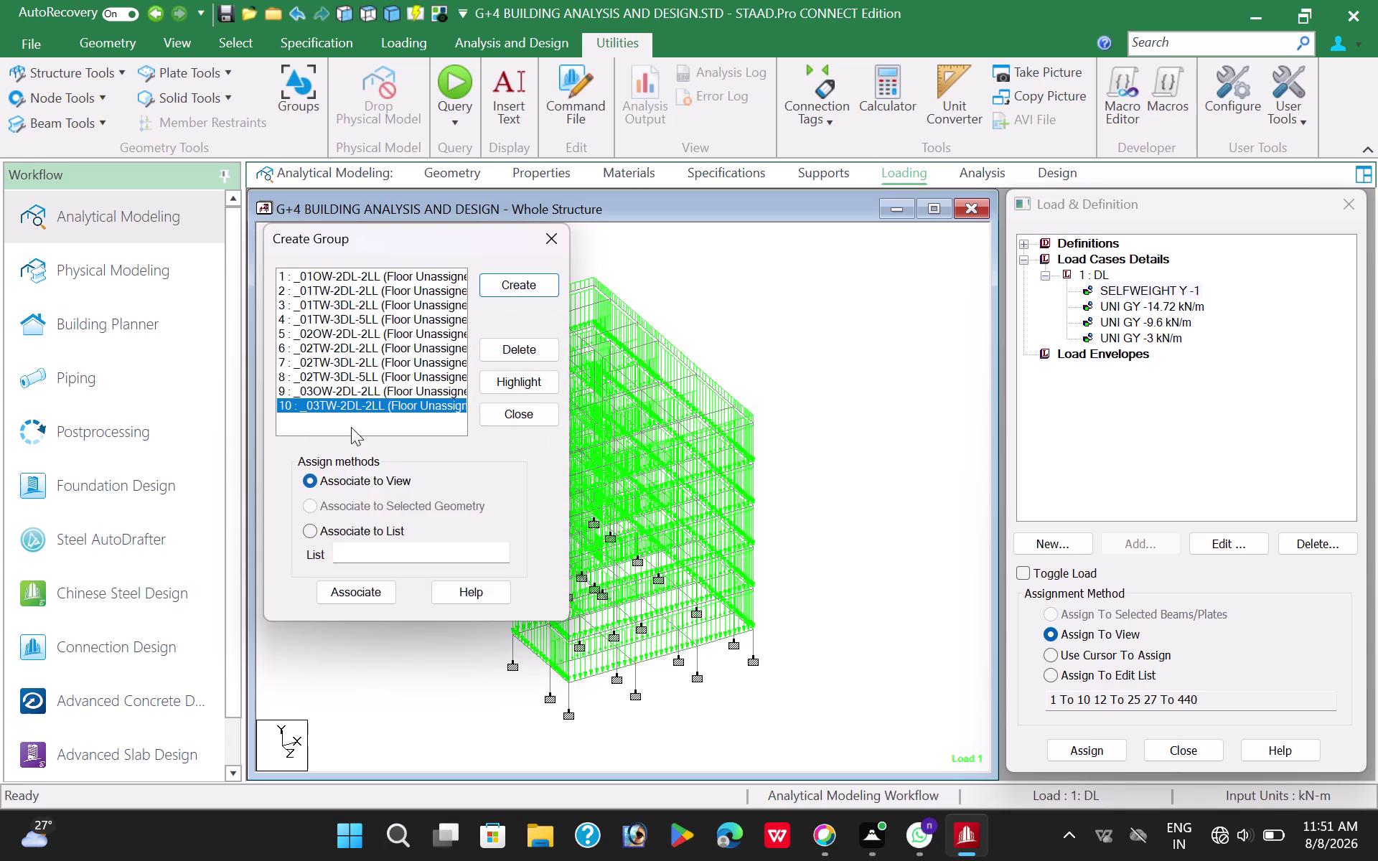
Create the floor-type group 03TW-3DL-2LL.
click(517, 281)
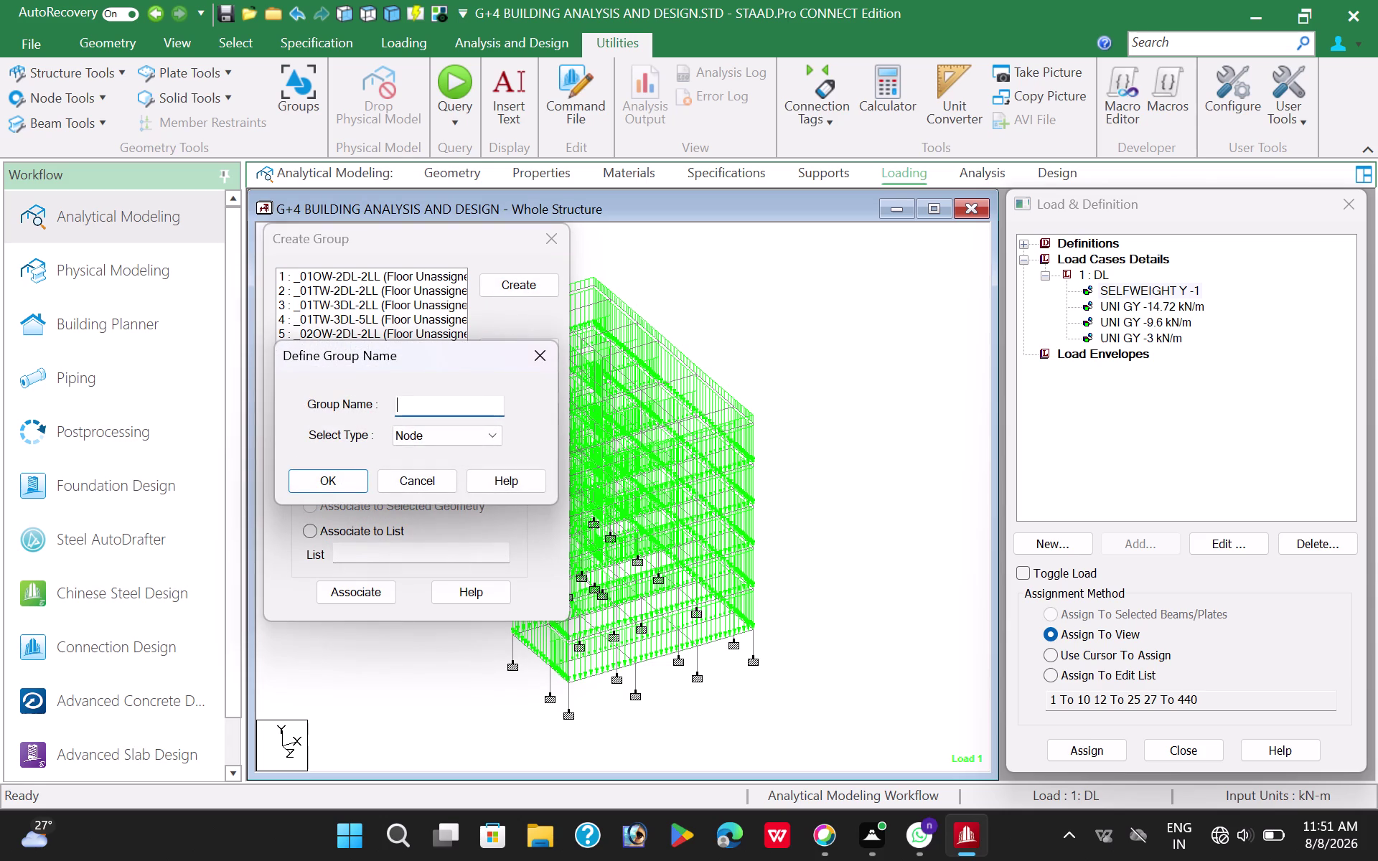
click(415, 409)
text(03)
text(TW-)
text(3DL-)
text(2LL)
click(465, 438)
click(429, 499)
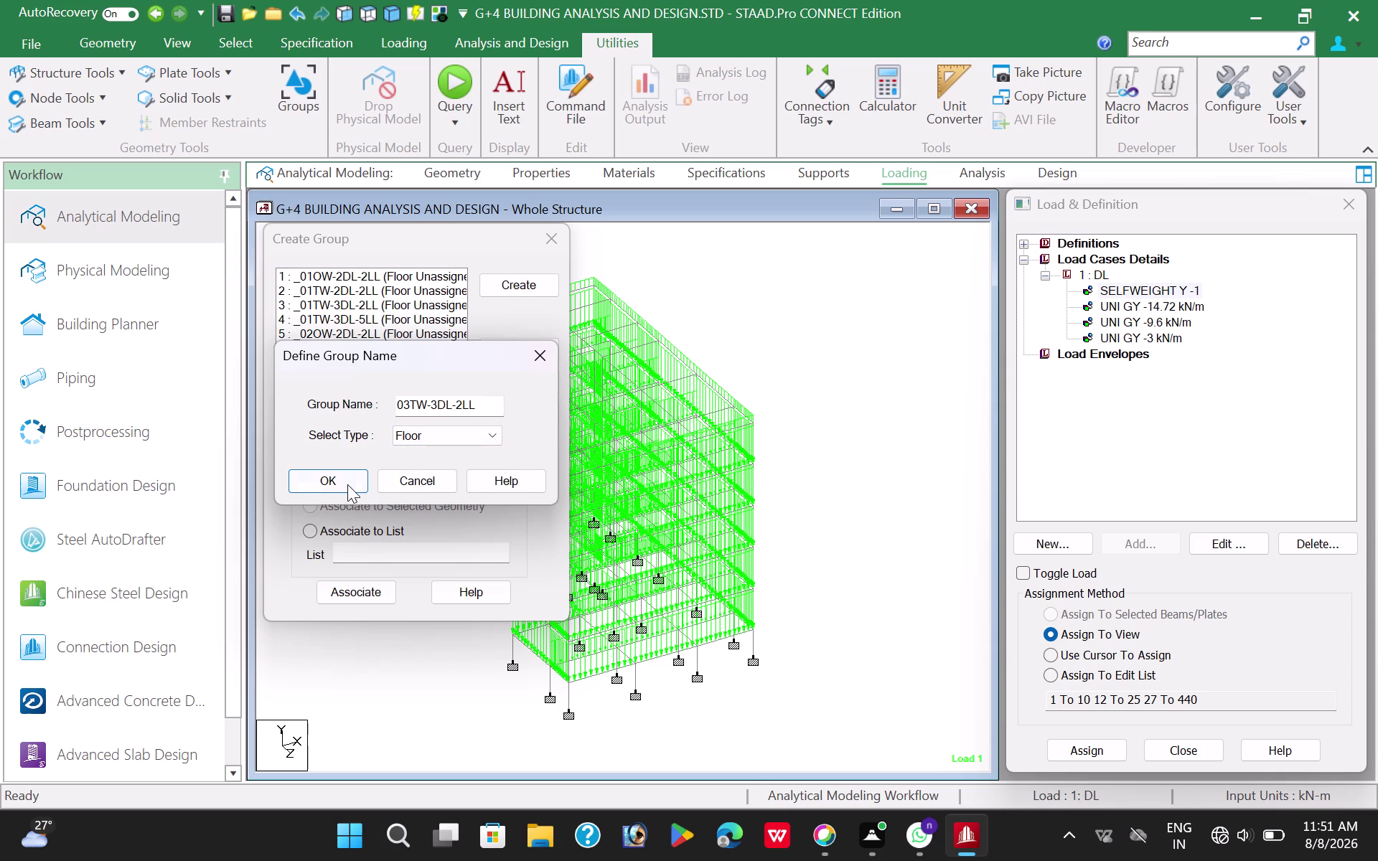
click(339, 483)
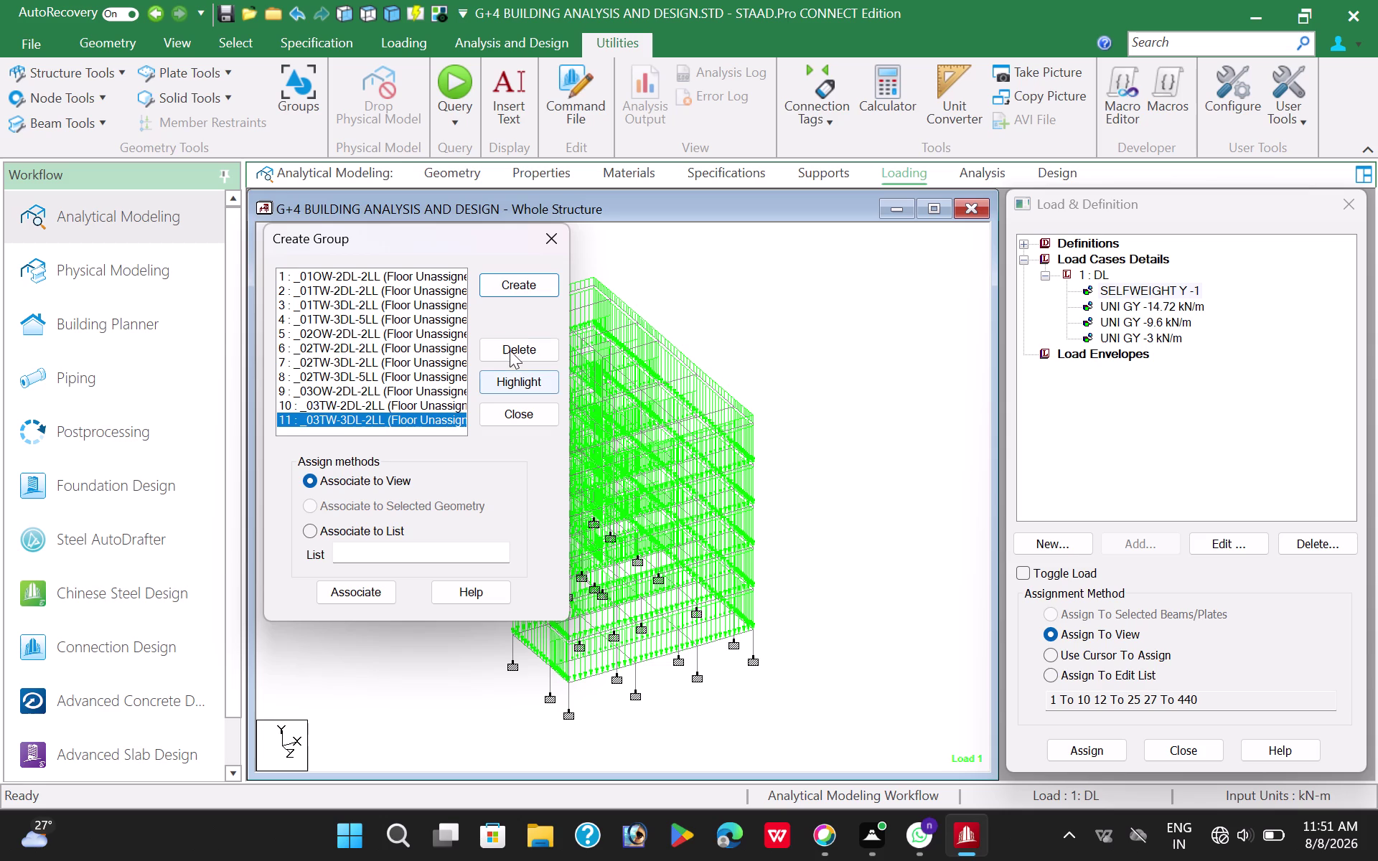
Create the floor-type group 03TW-3DL-5LL.
click(527, 283)
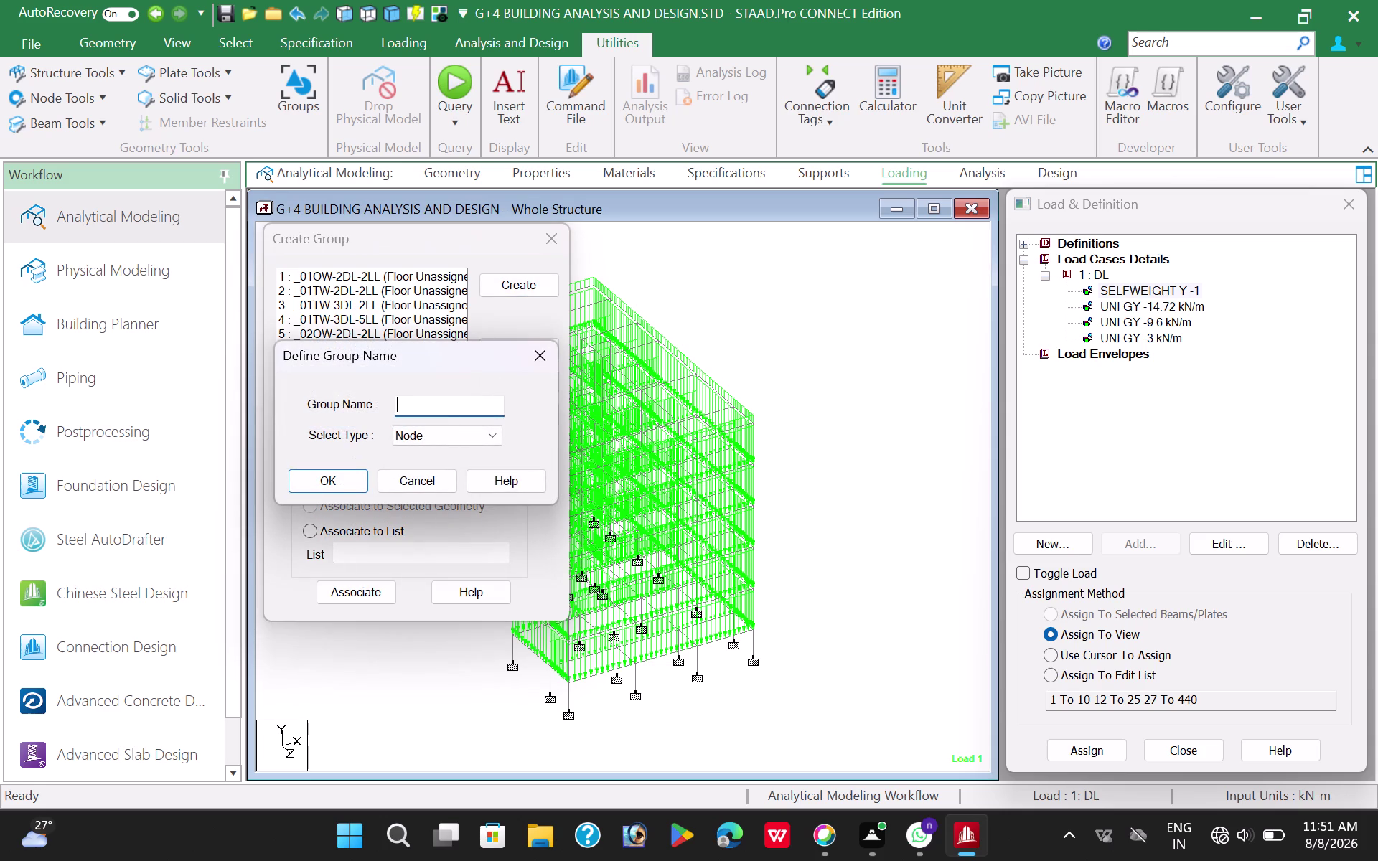
click(439, 411)
text(03)
text(TW)
key(minus)
text(3DL)
key(minus)
text(5LL)
click(419, 442)
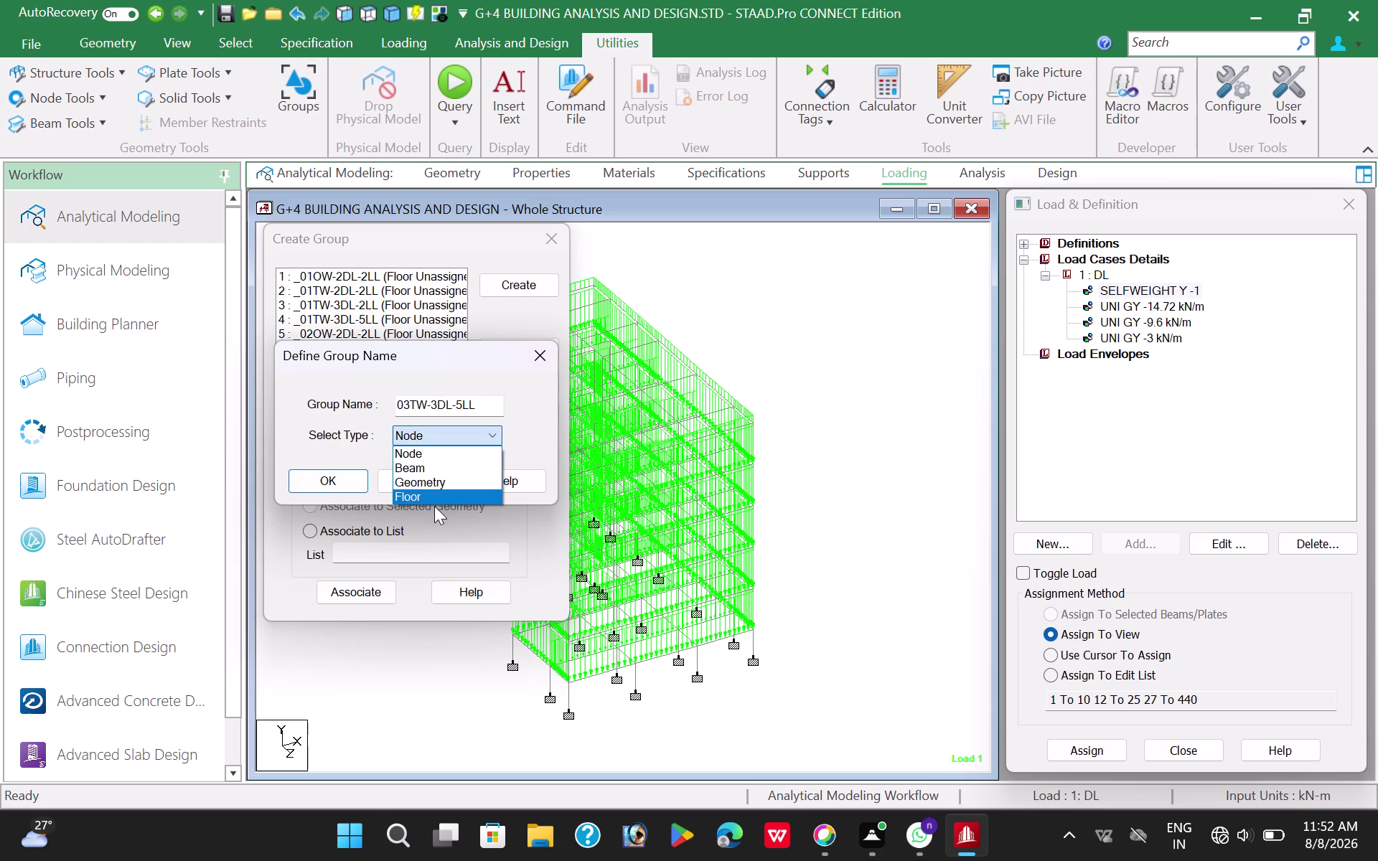
click(436, 496)
click(333, 475)
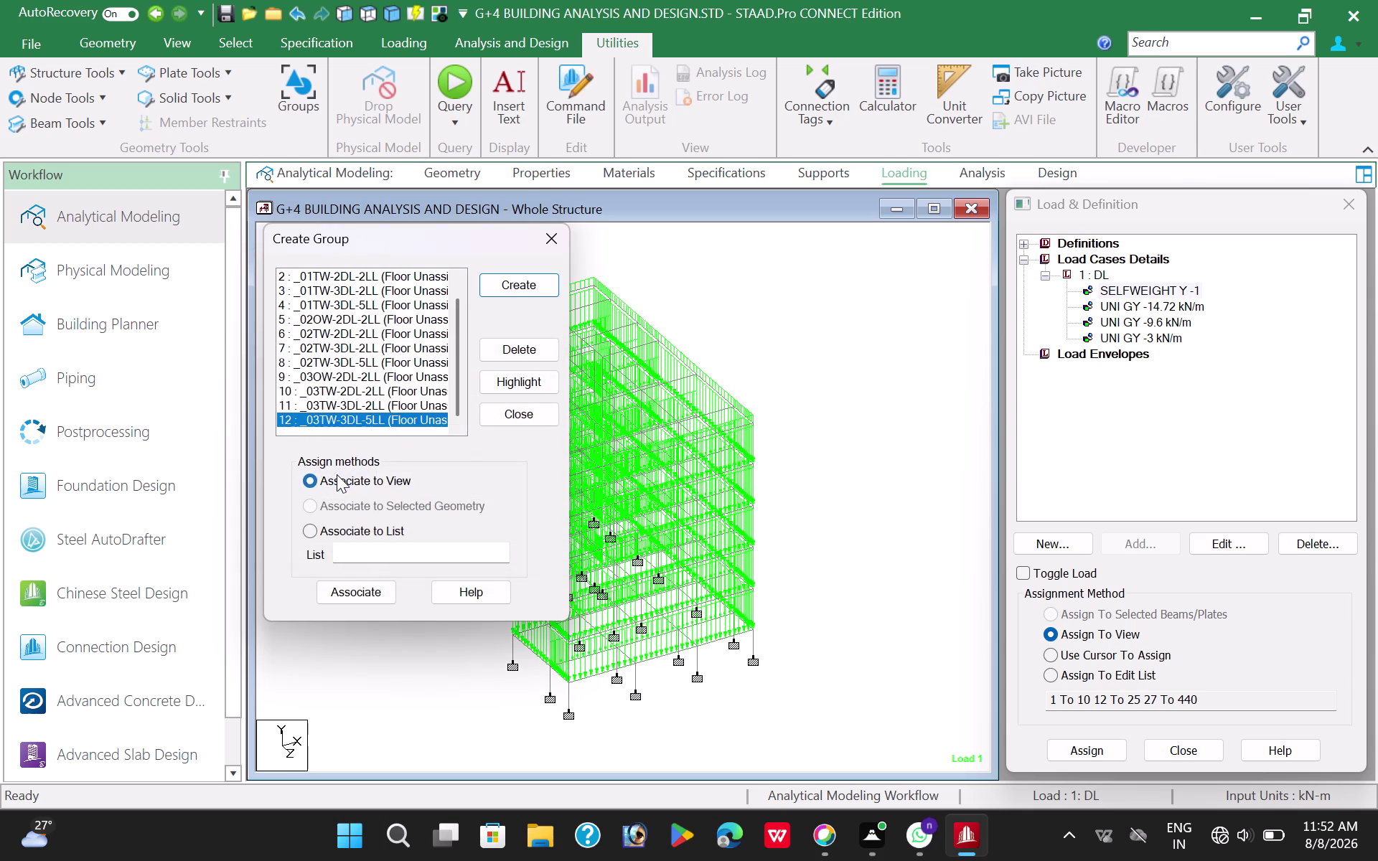
click(524, 288)
Name the new group _04OW-2DL-2LL and confirm it as a Floor group.
click(434, 403)
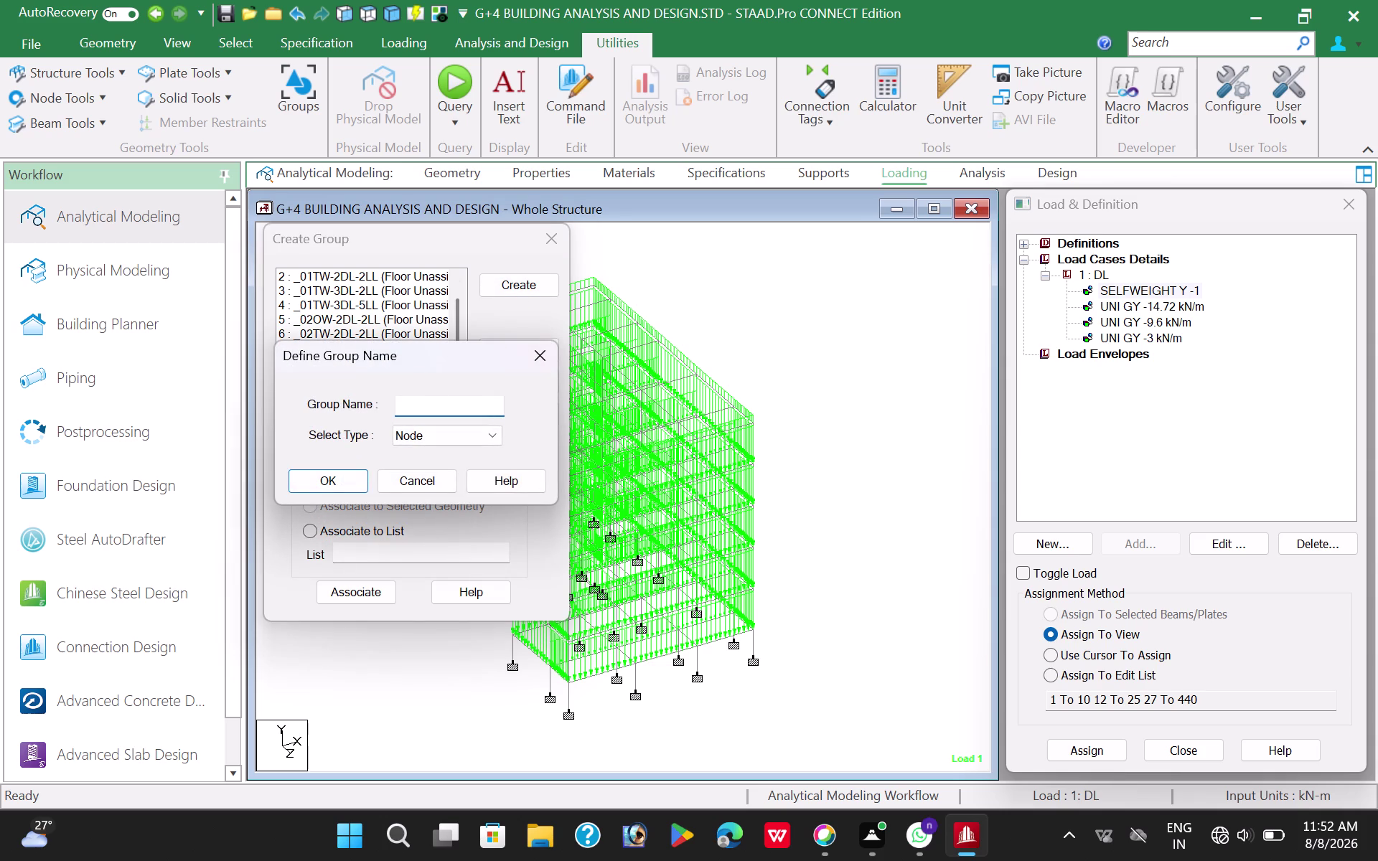
text(04)
text(OW)
key(minus)
text(2DL)
text(-2LL)
click(419, 437)
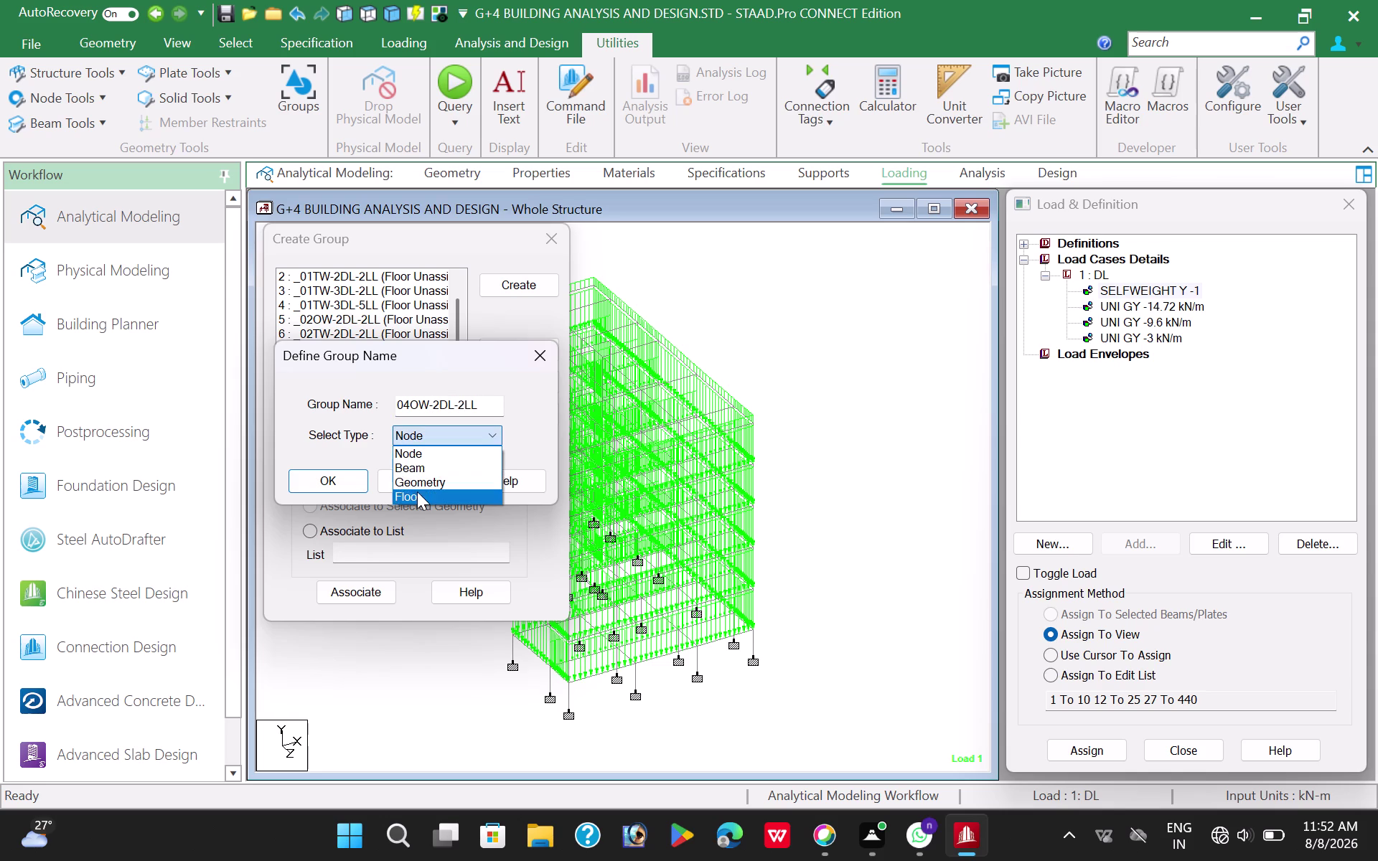
click(418, 491)
click(316, 488)
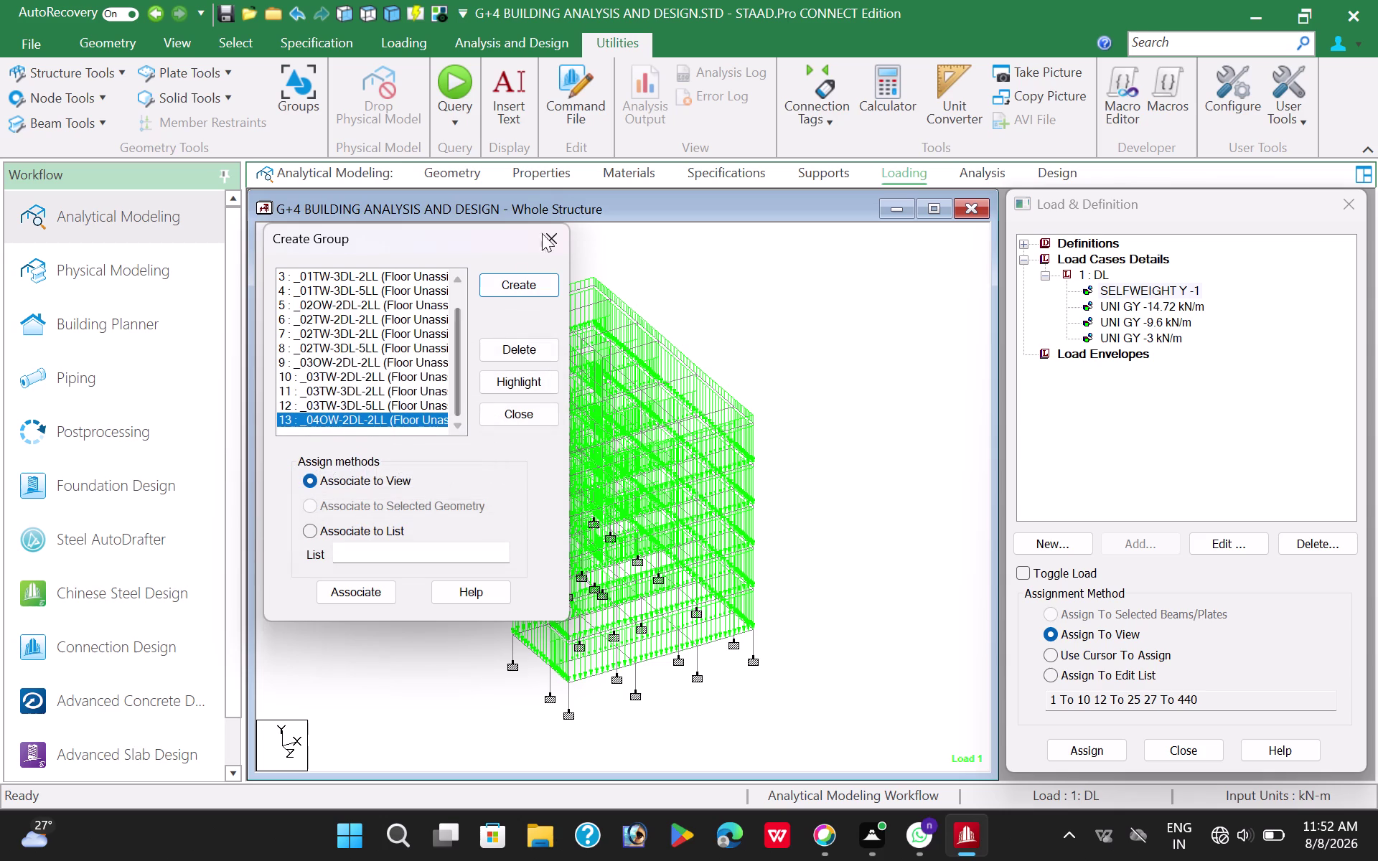
Create the Floor group _04TW-2DL-2LL, moving the naming prompt to reveal the group list.
click(533, 289)
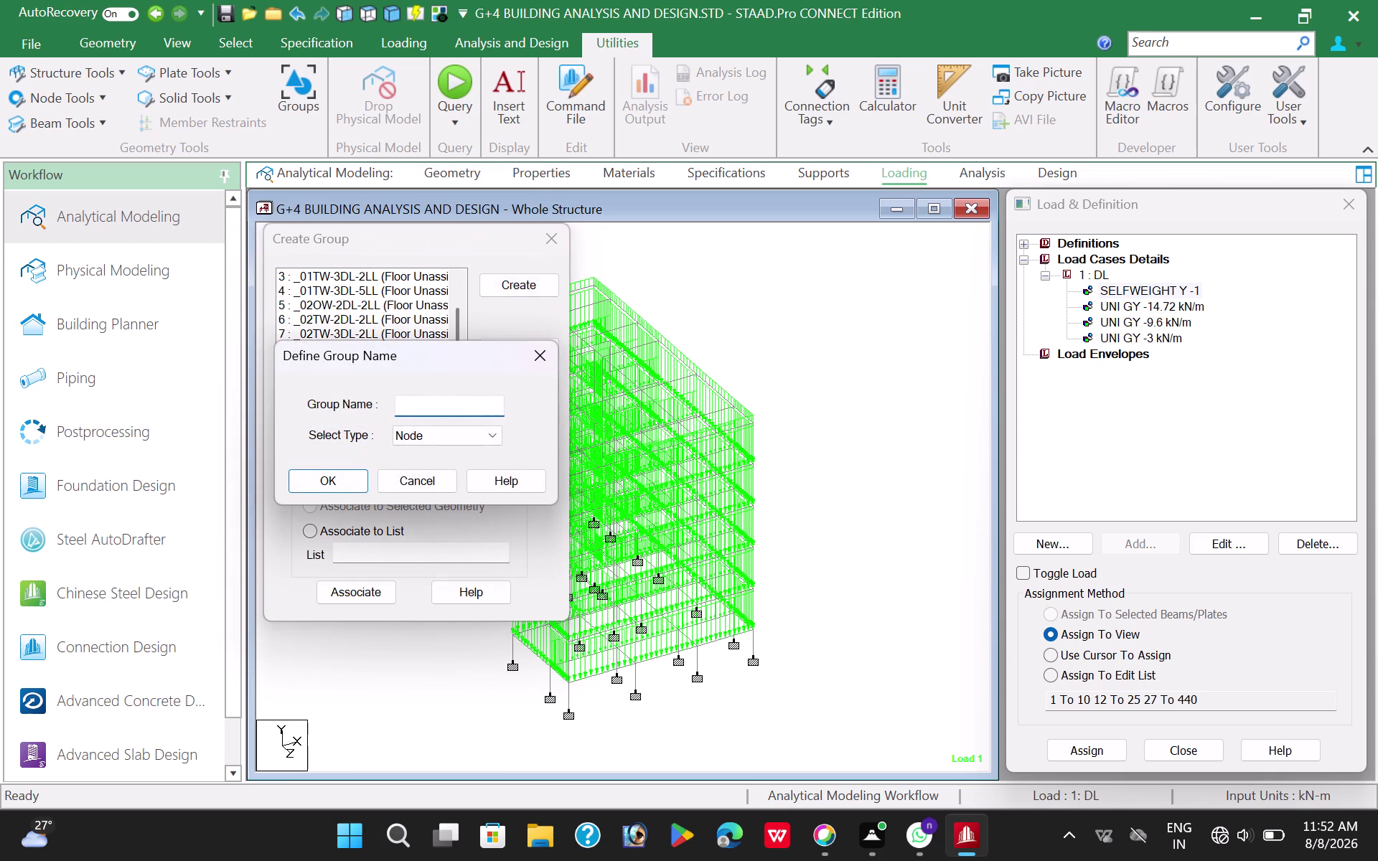
click(426, 401)
text(04)
drag(412, 356, 418, 471)
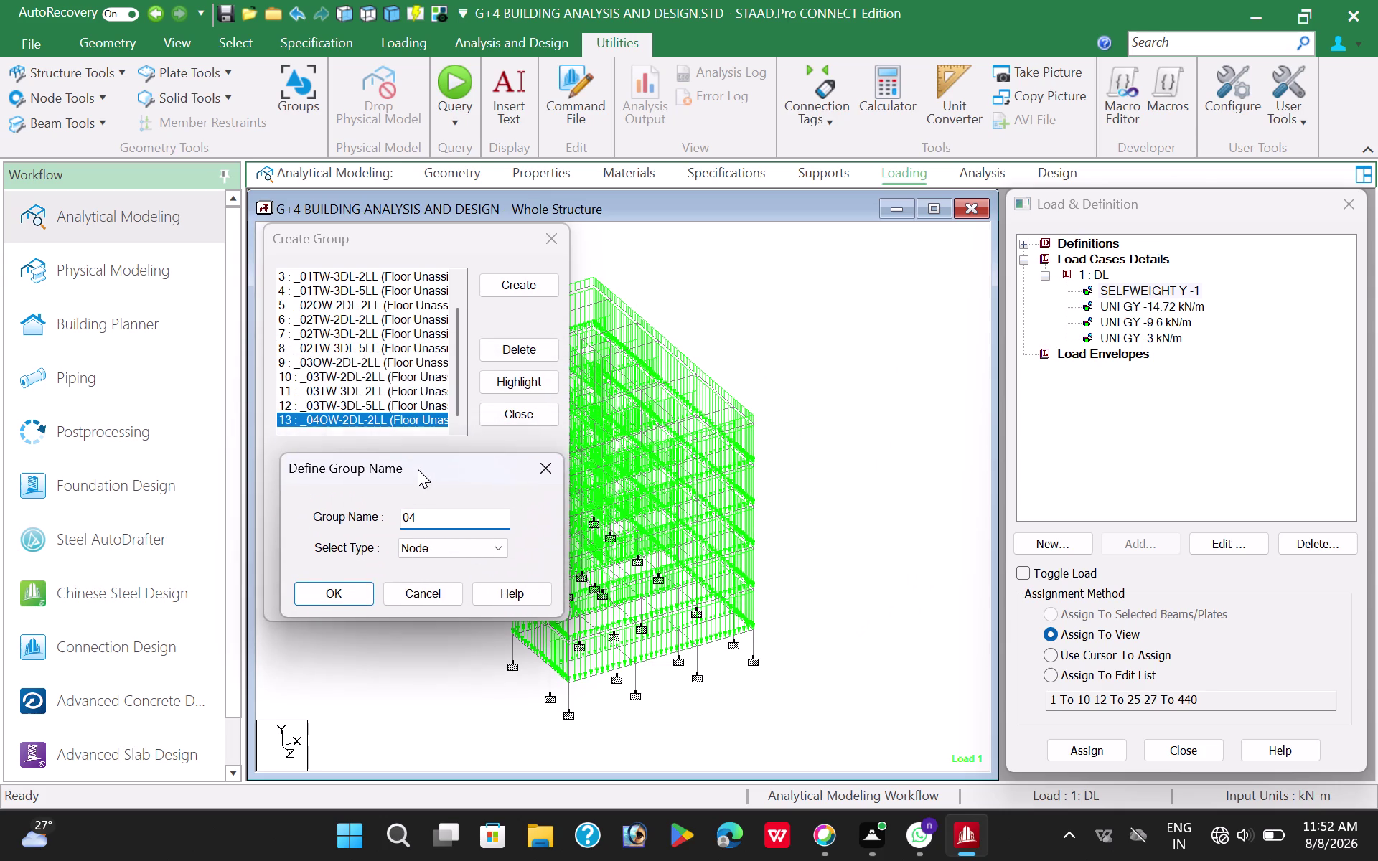
drag(418, 470, 417, 473)
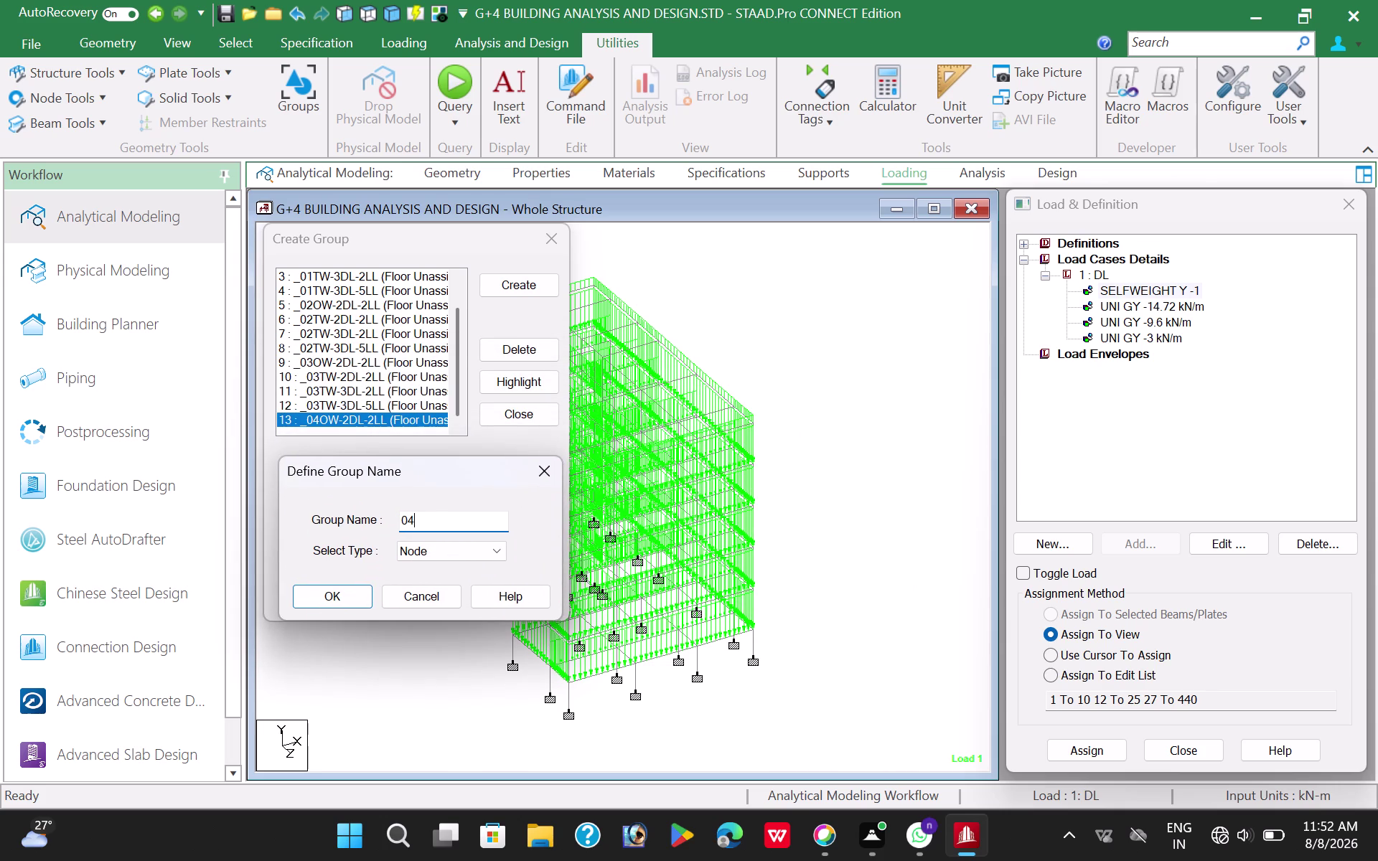
text(TW)
key(minus)
text(2)
text(DL-2LL)
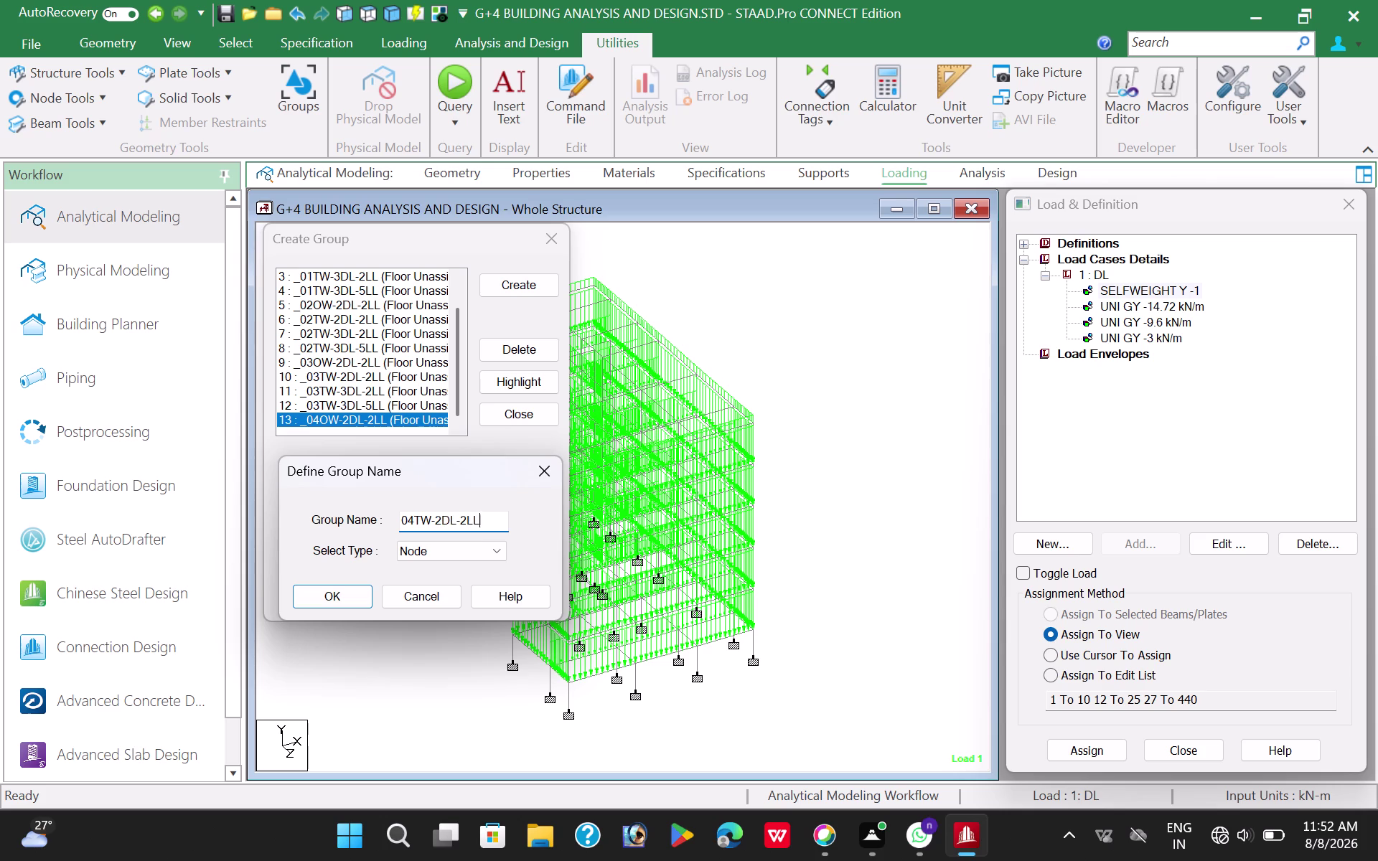
click(426, 555)
click(426, 611)
click(337, 602)
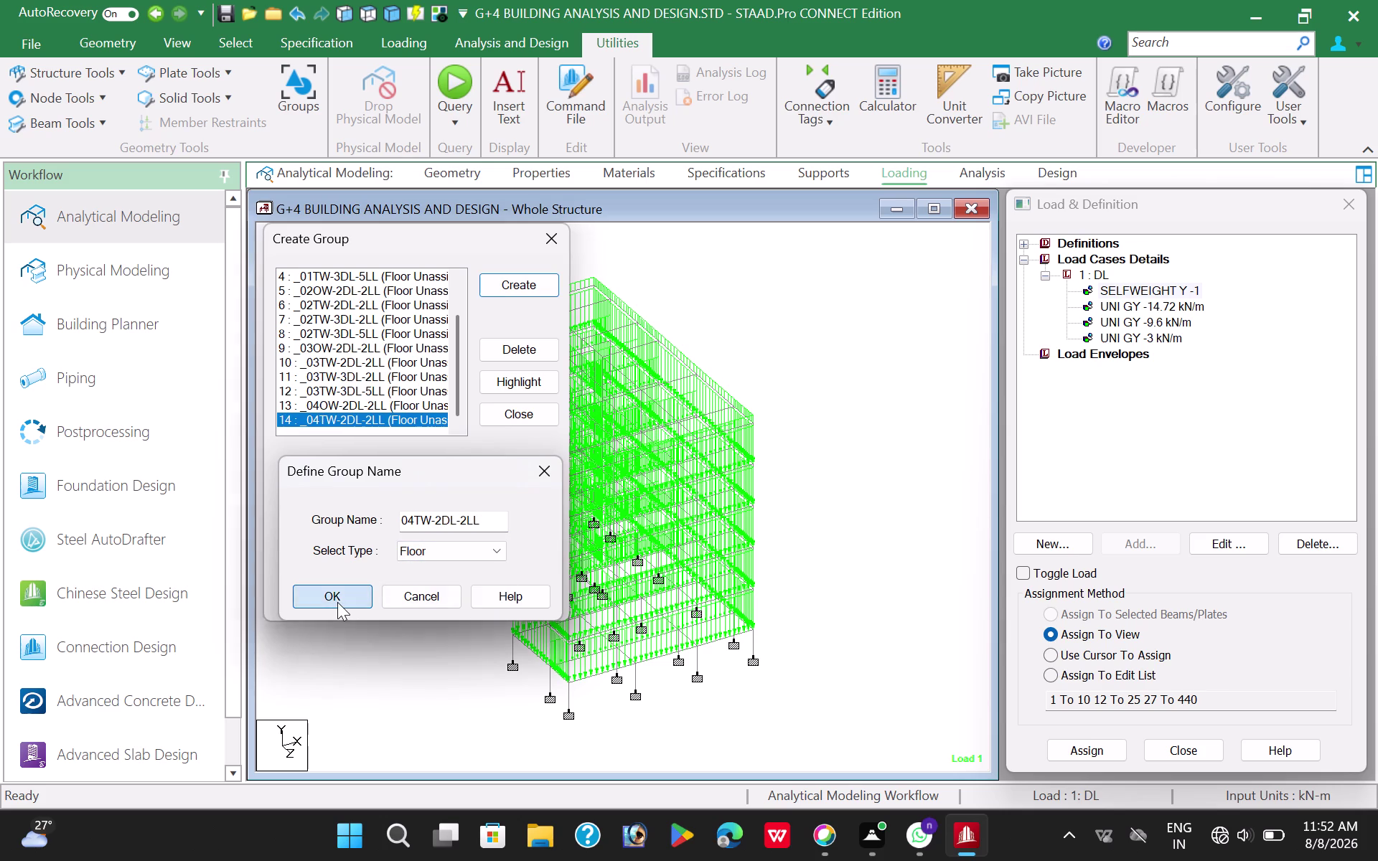
Create the Floor group _04TW-3DL-2LL.
click(510, 283)
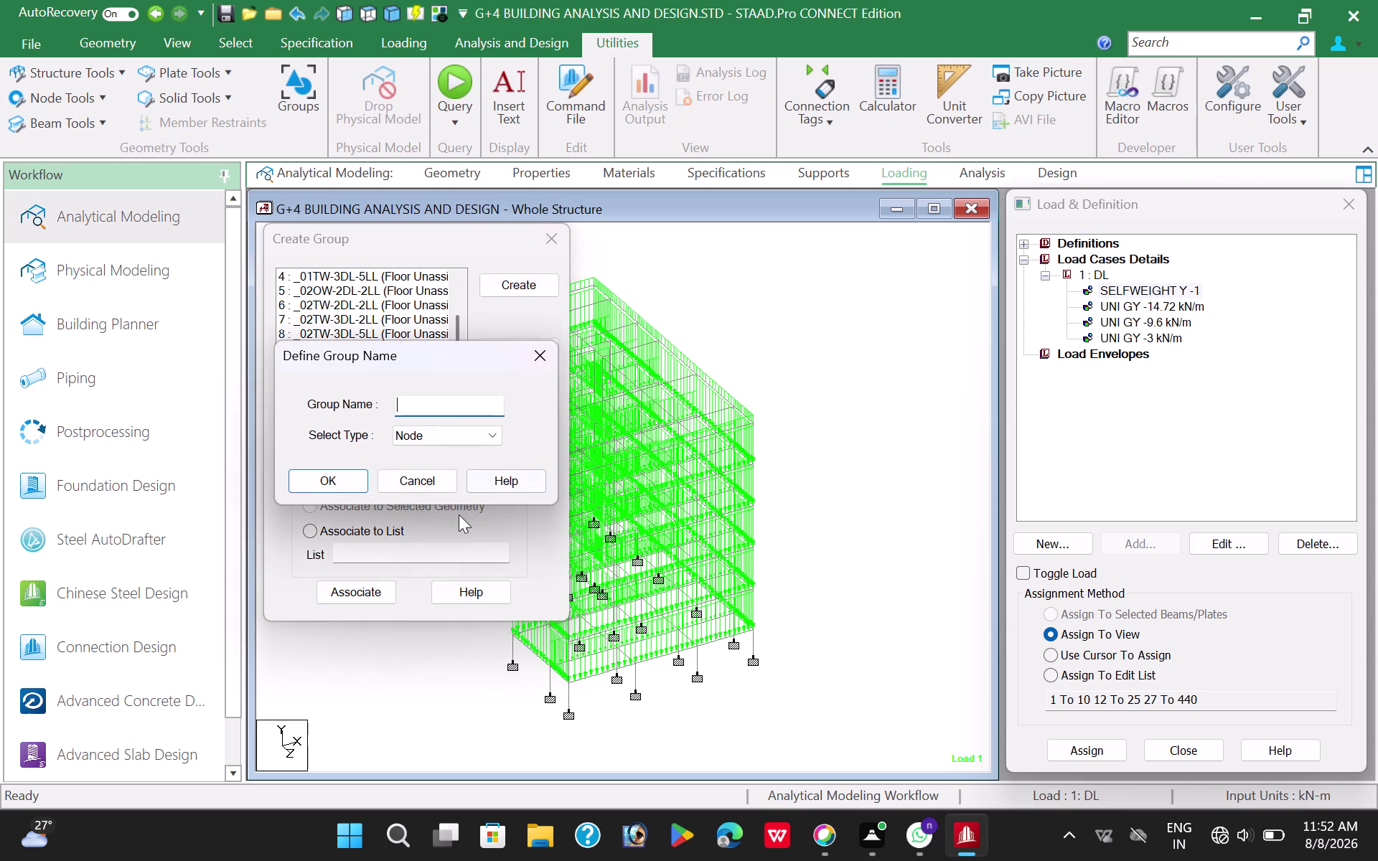
click(430, 409)
text(0)
text(4)
text(TW)
key(minus)
text(3DL)
text(-2LL)
click(437, 437)
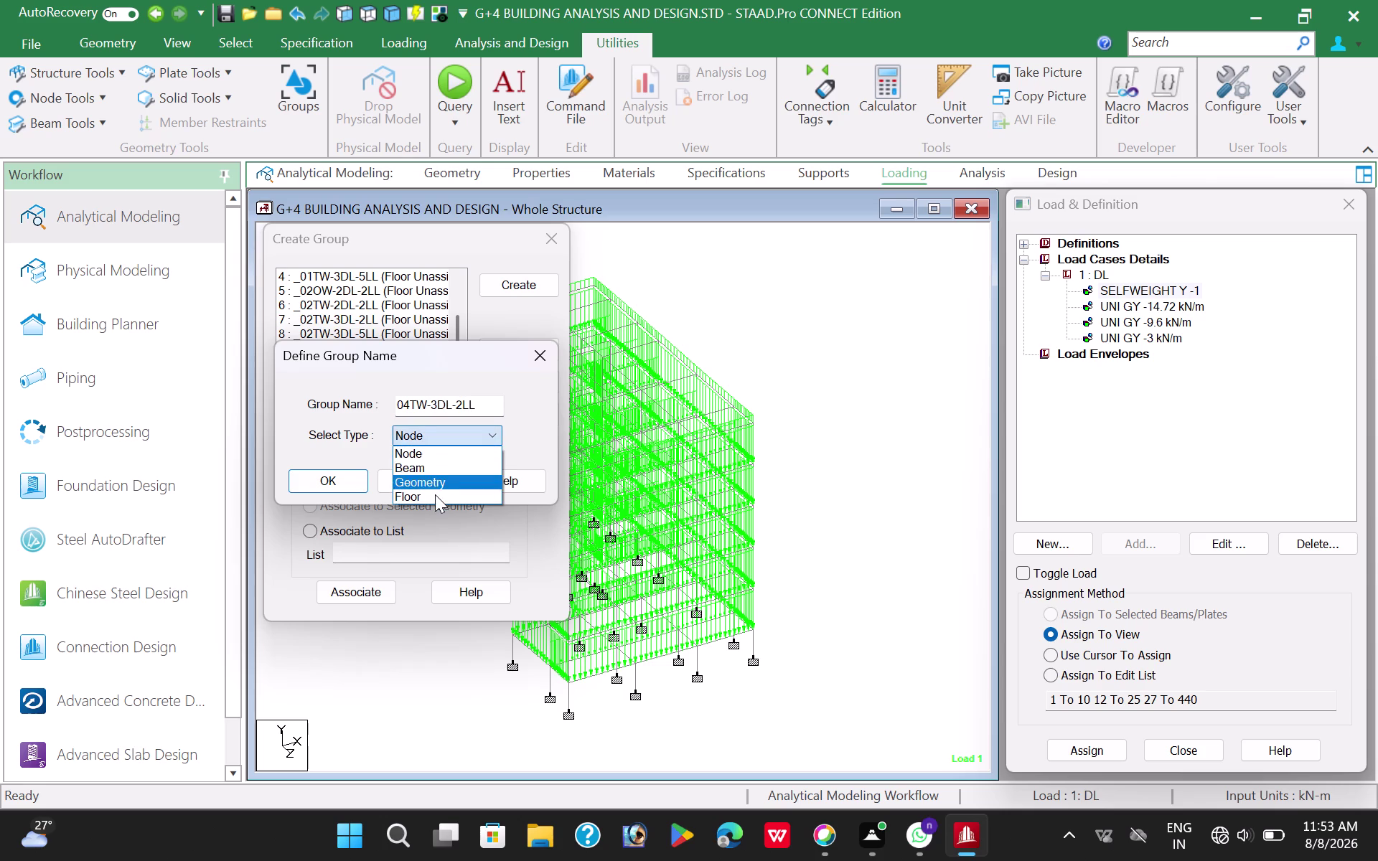
click(434, 496)
click(326, 488)
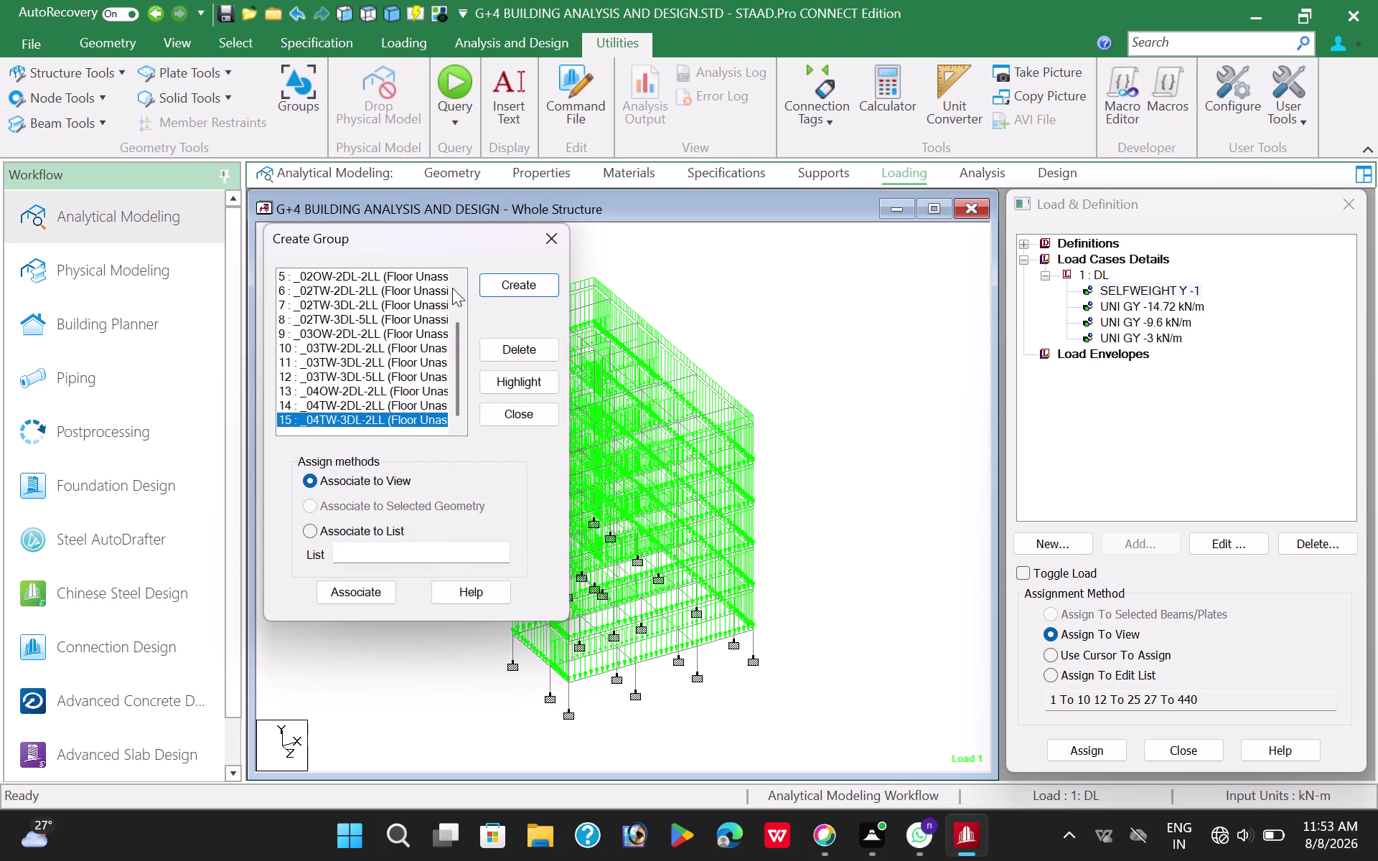
Create the Floor group _04TW-3DL-5LL, then start another new group.
click(503, 285)
click(434, 412)
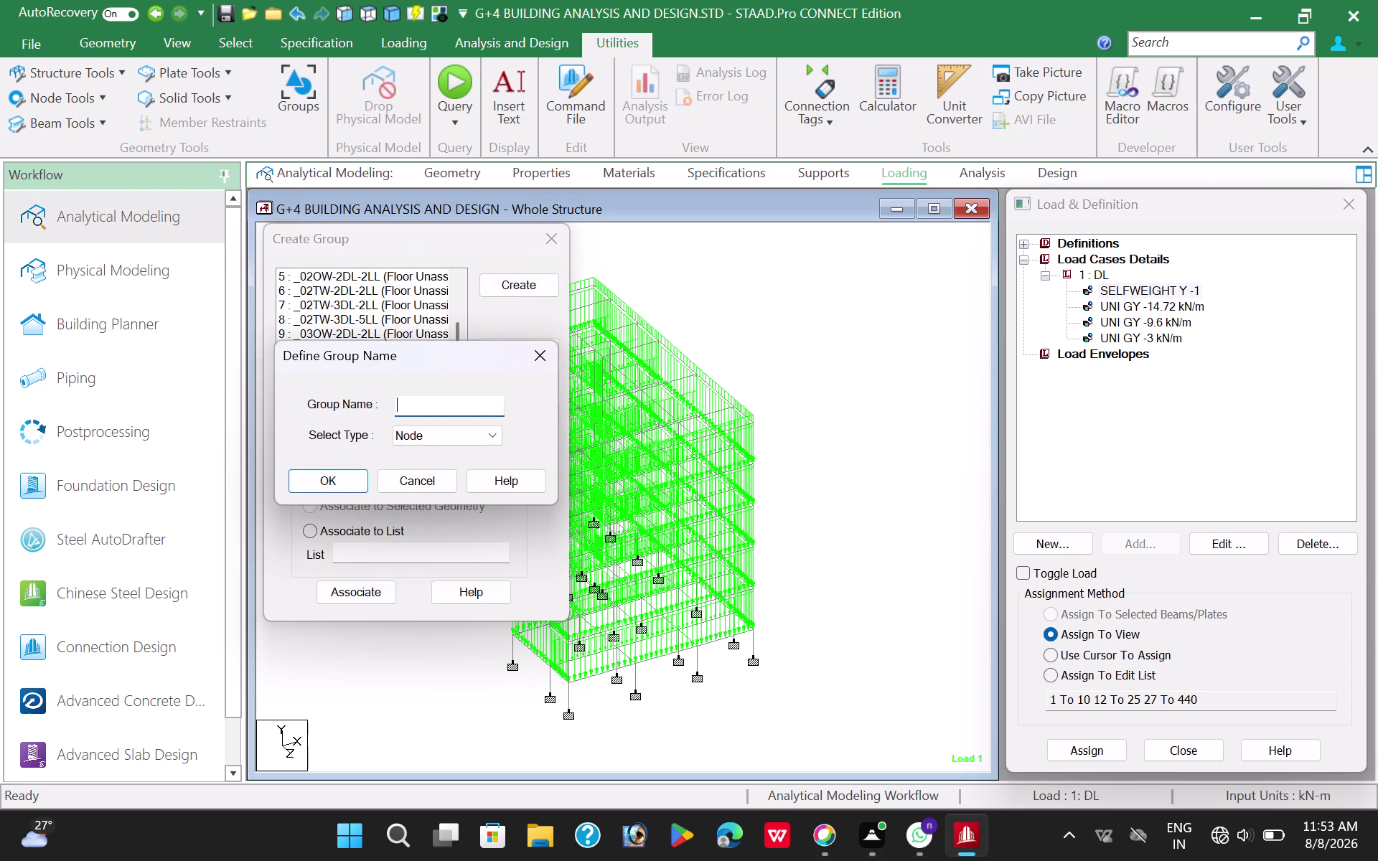
text(04)
text(TW)
key(minus)
text(3)
text(DL)
key(minus)
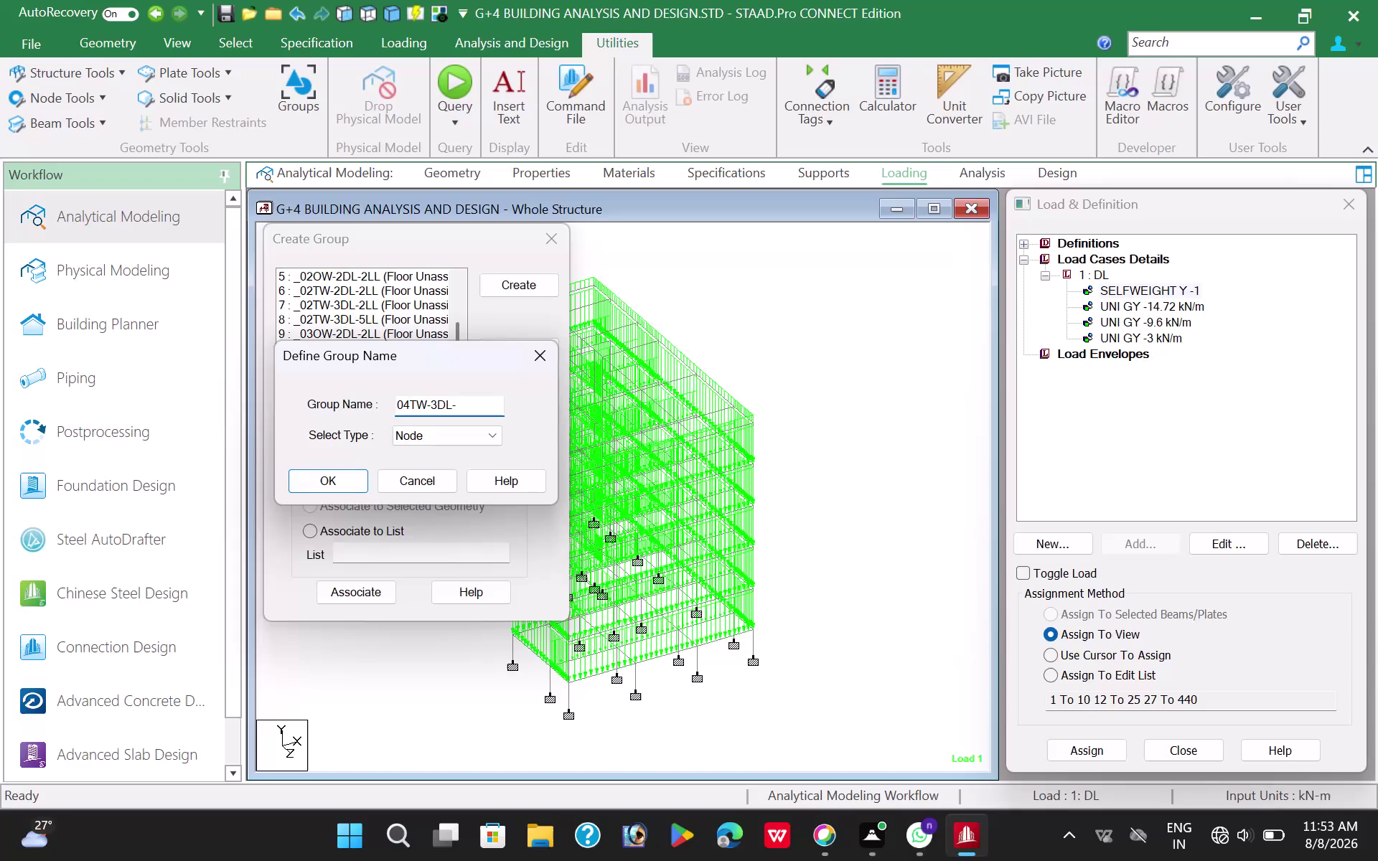
text(5LL)
click(441, 439)
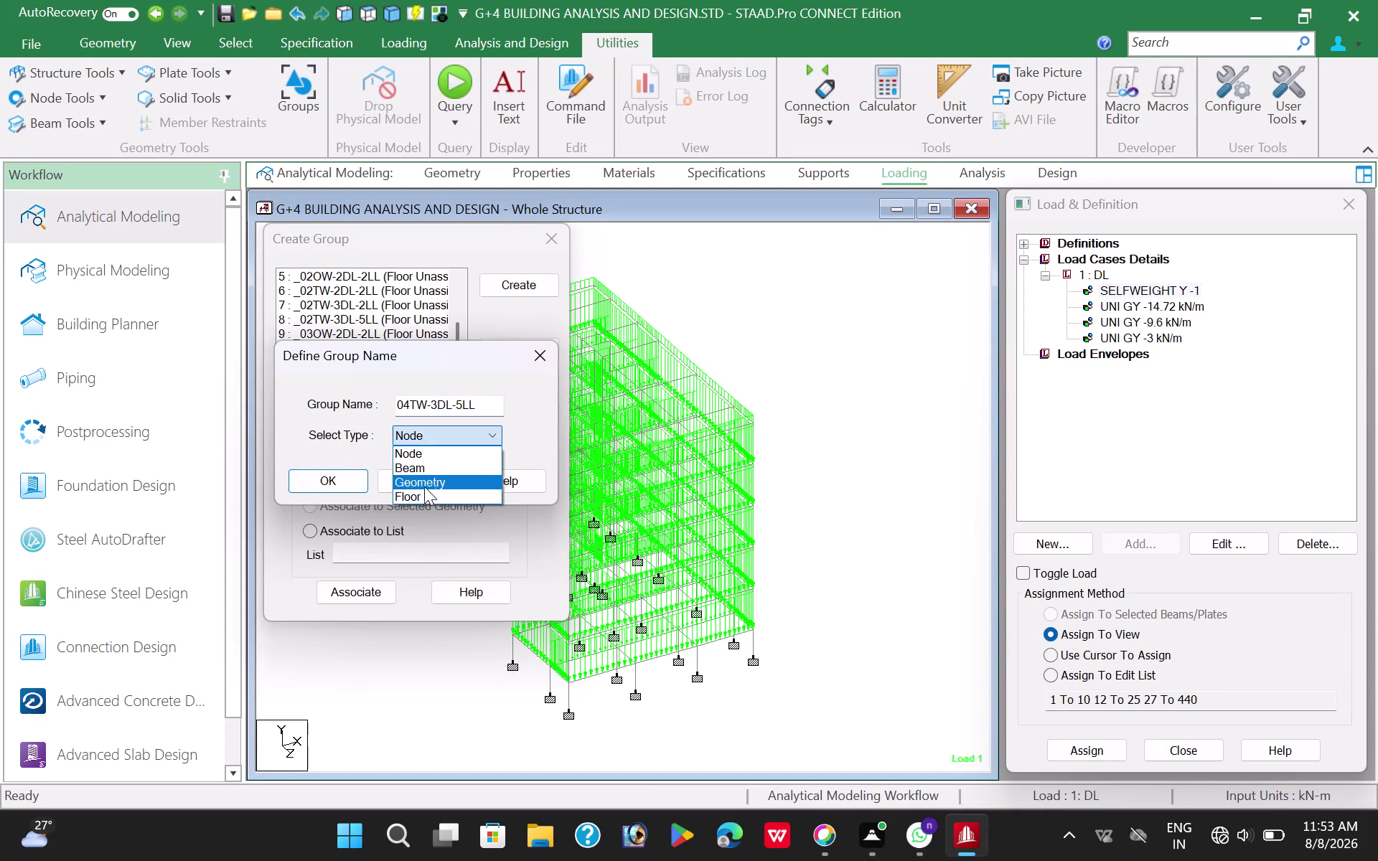
click(420, 497)
click(340, 485)
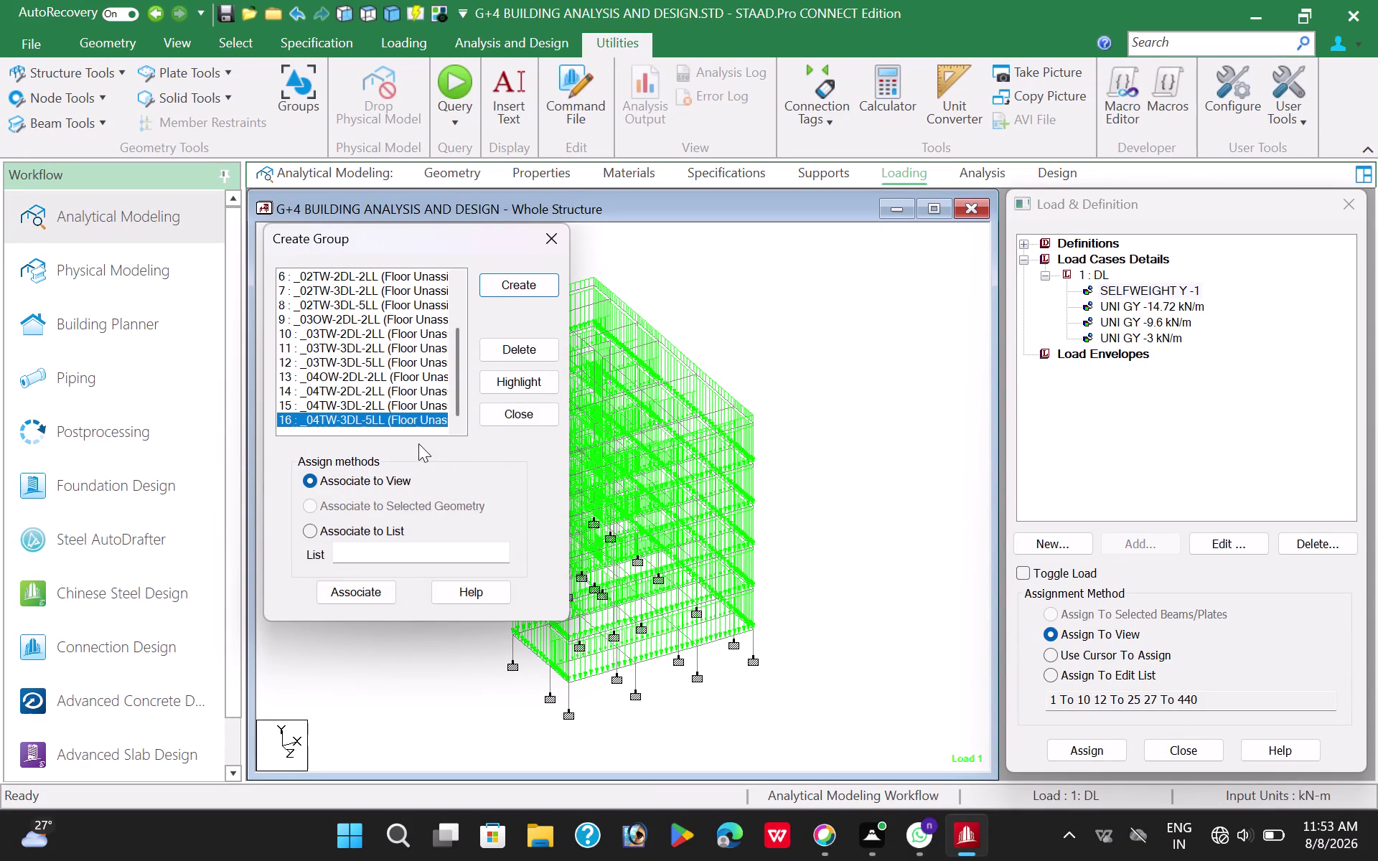
click(519, 289)
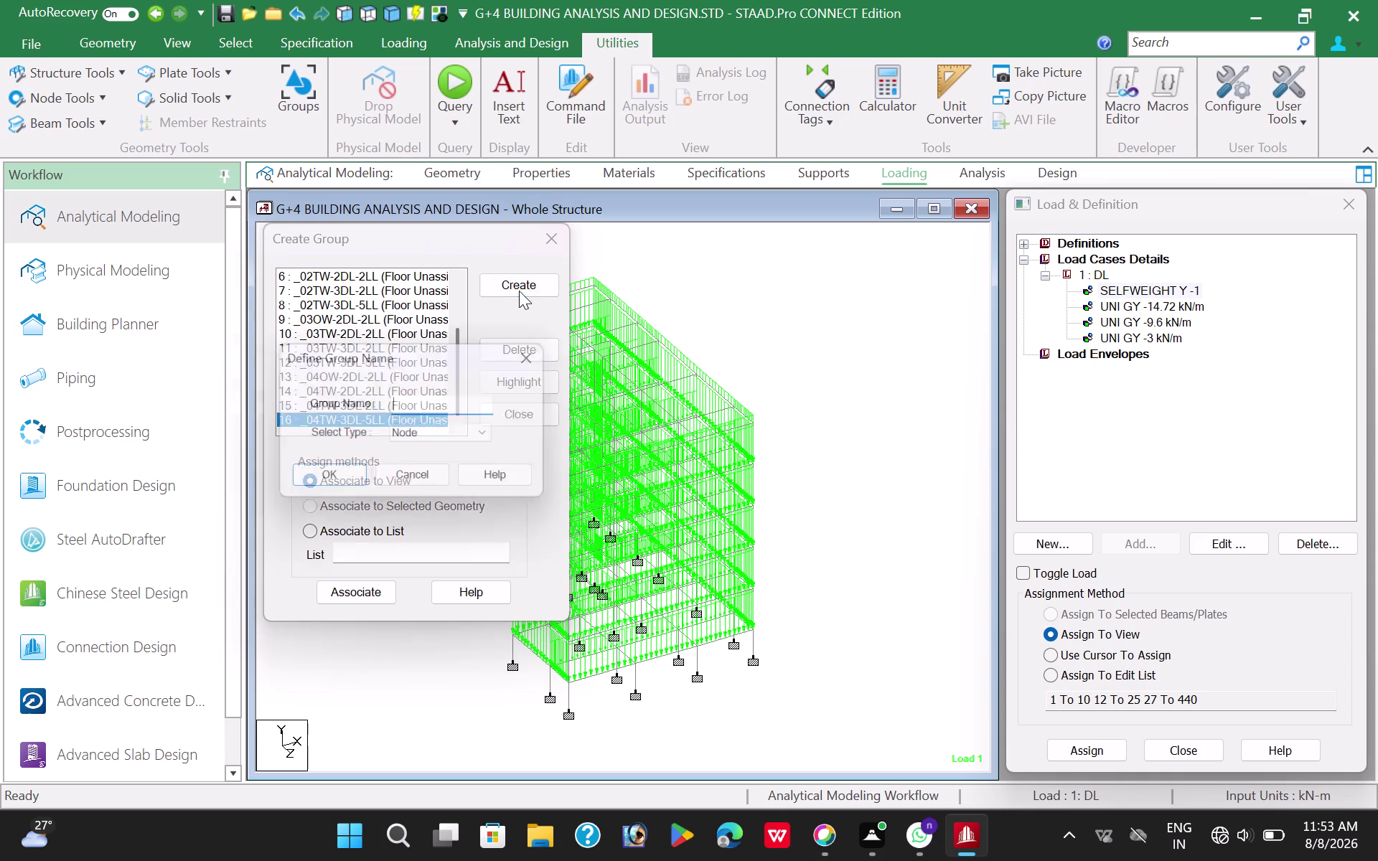
Name the new group _05OW-2DL-3LL and confirm it as a Floor group.
click(438, 407)
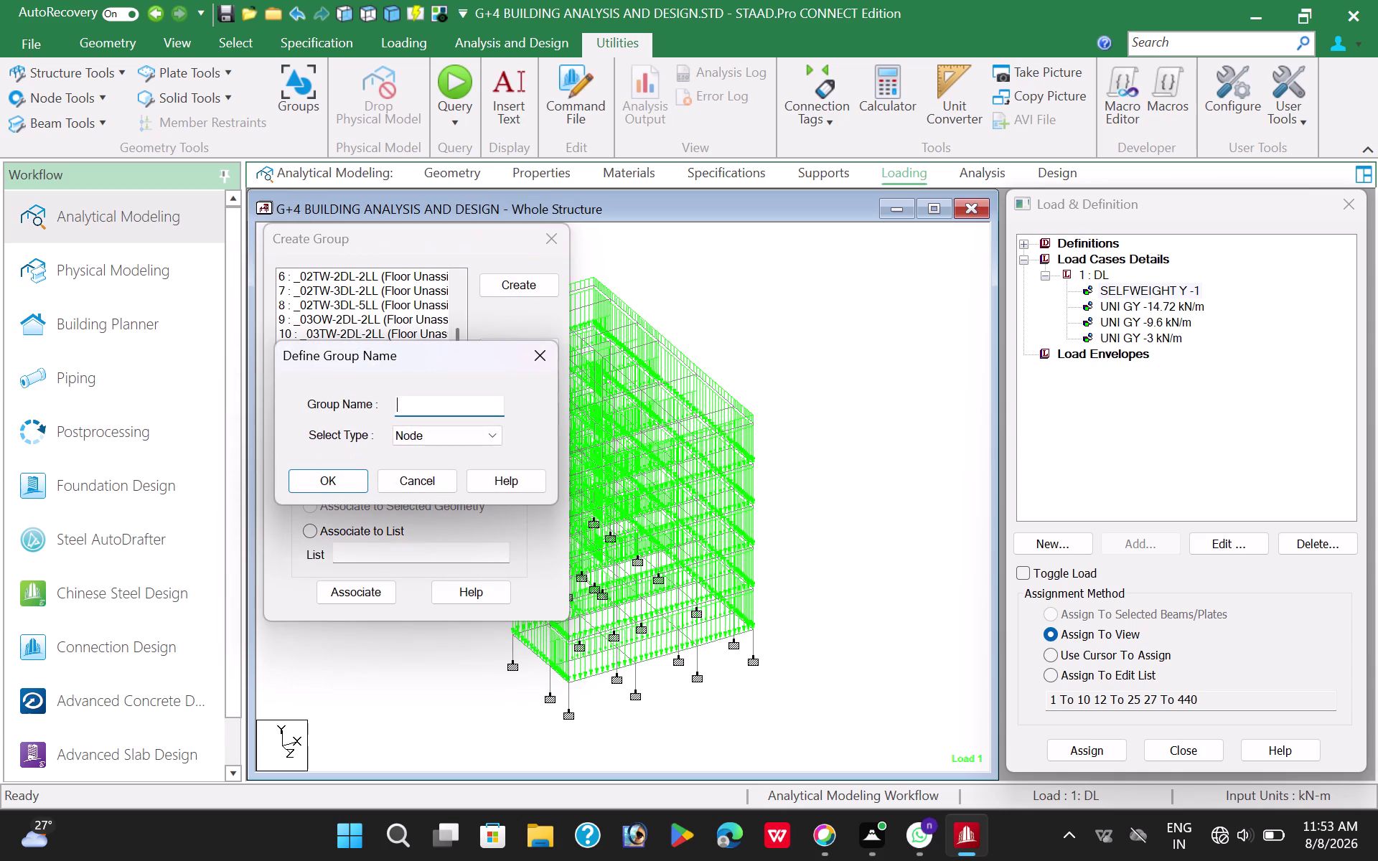
key(0)
key(5)
text(OW)
key(minus)
text(2)
text(DL)
text(-3)
text(LL)
click(443, 433)
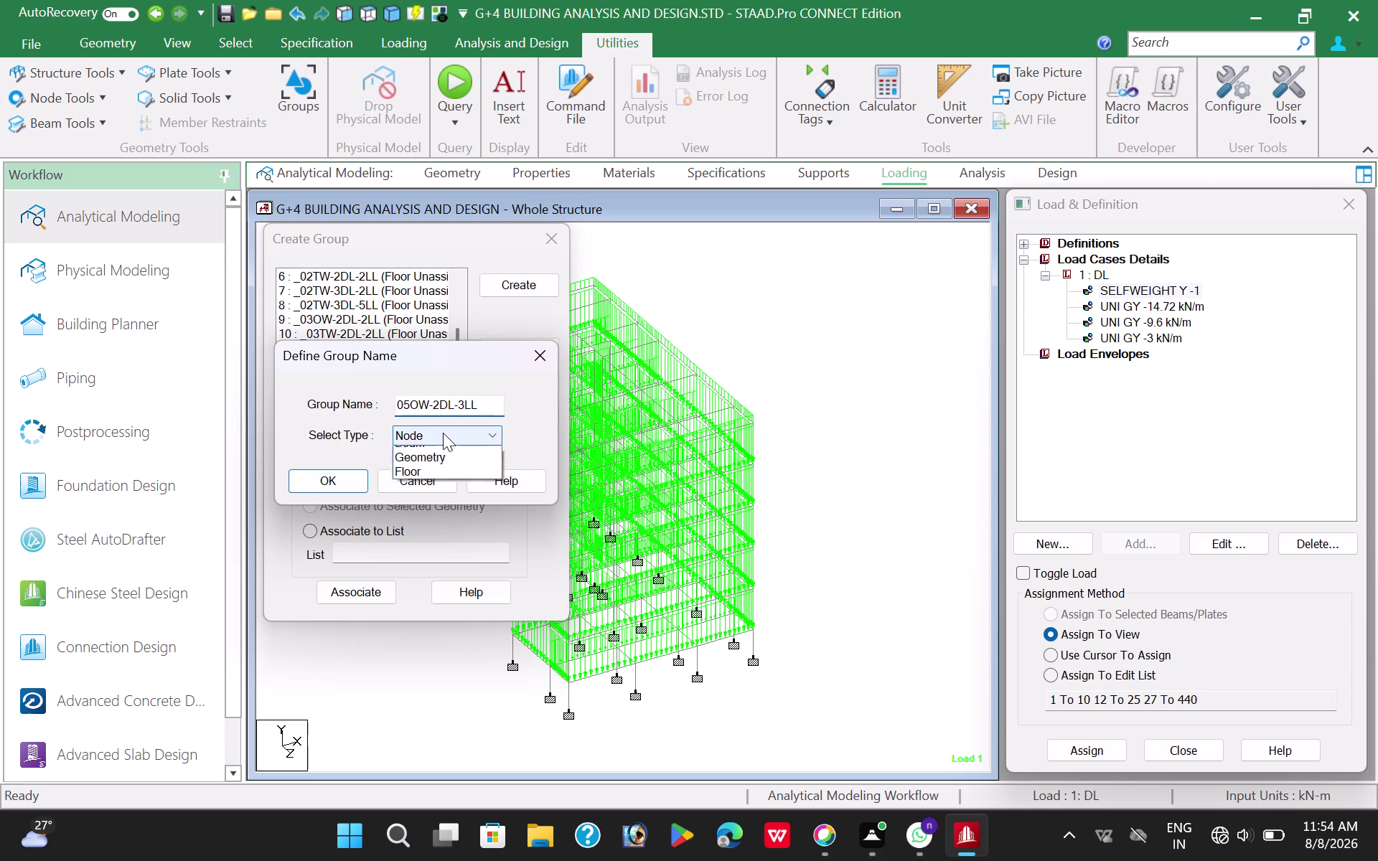
click(422, 491)
click(345, 481)
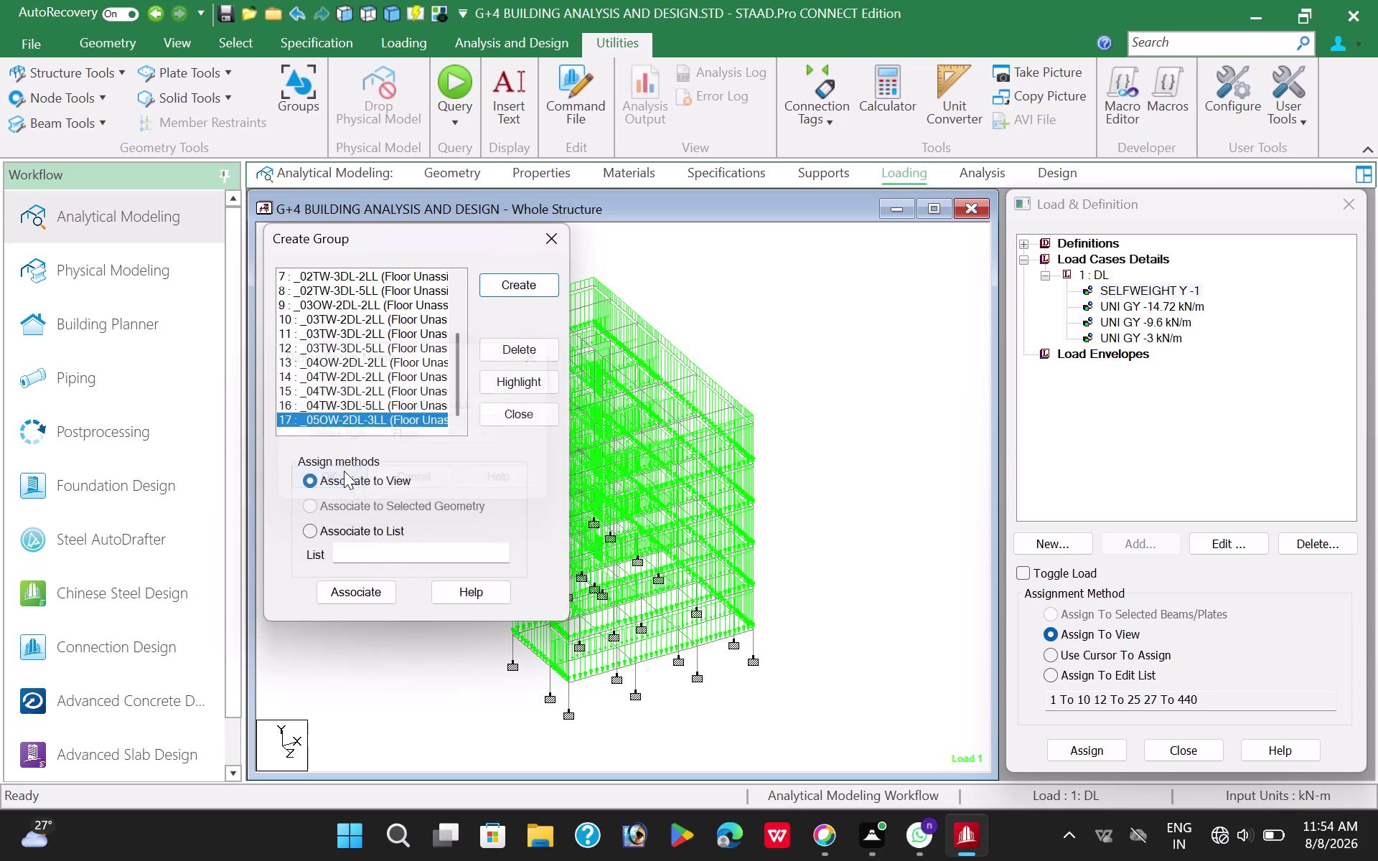
Create the Floor group _05TW-2DL-3LL.
click(532, 276)
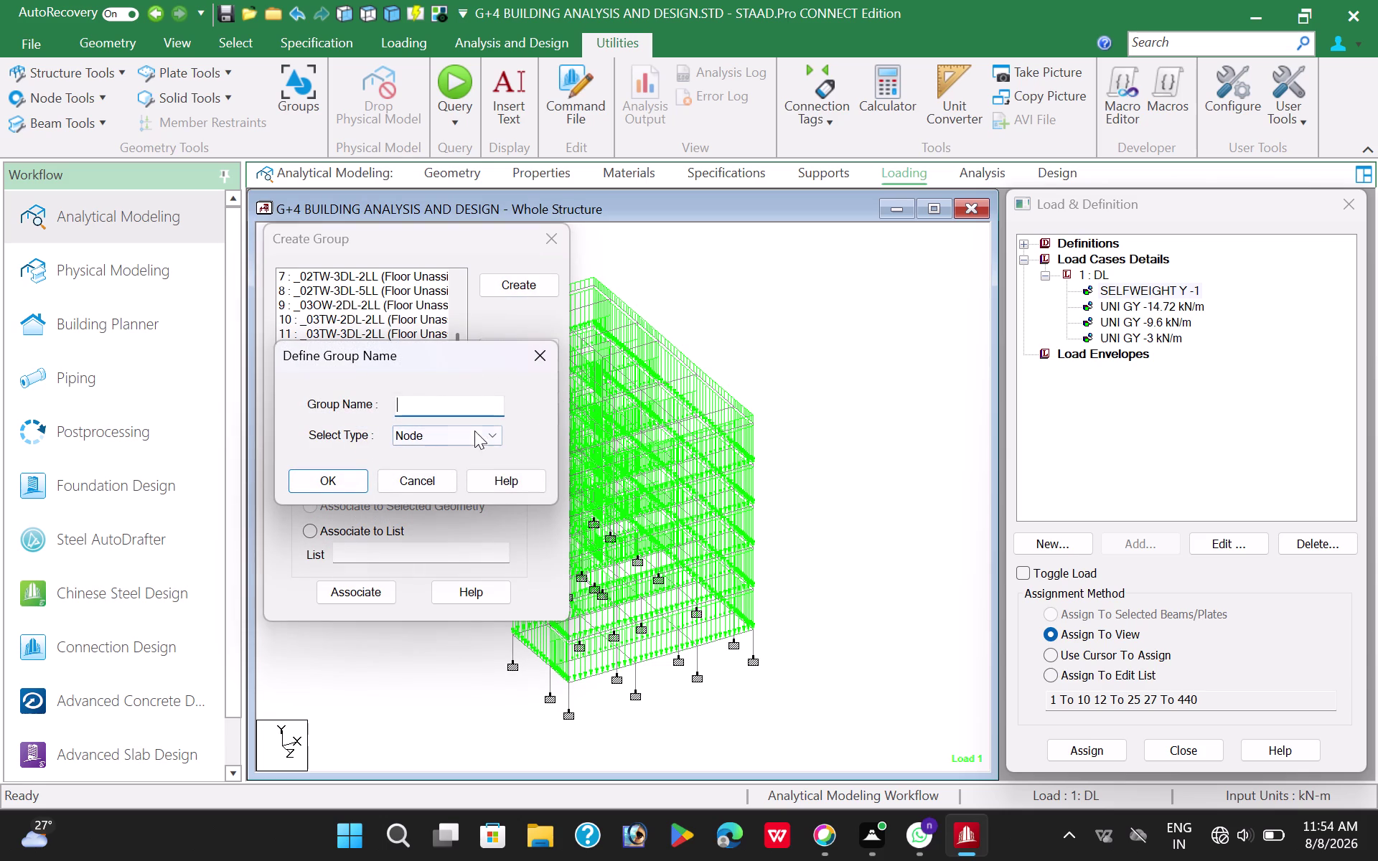
click(449, 404)
key(0)
key(5)
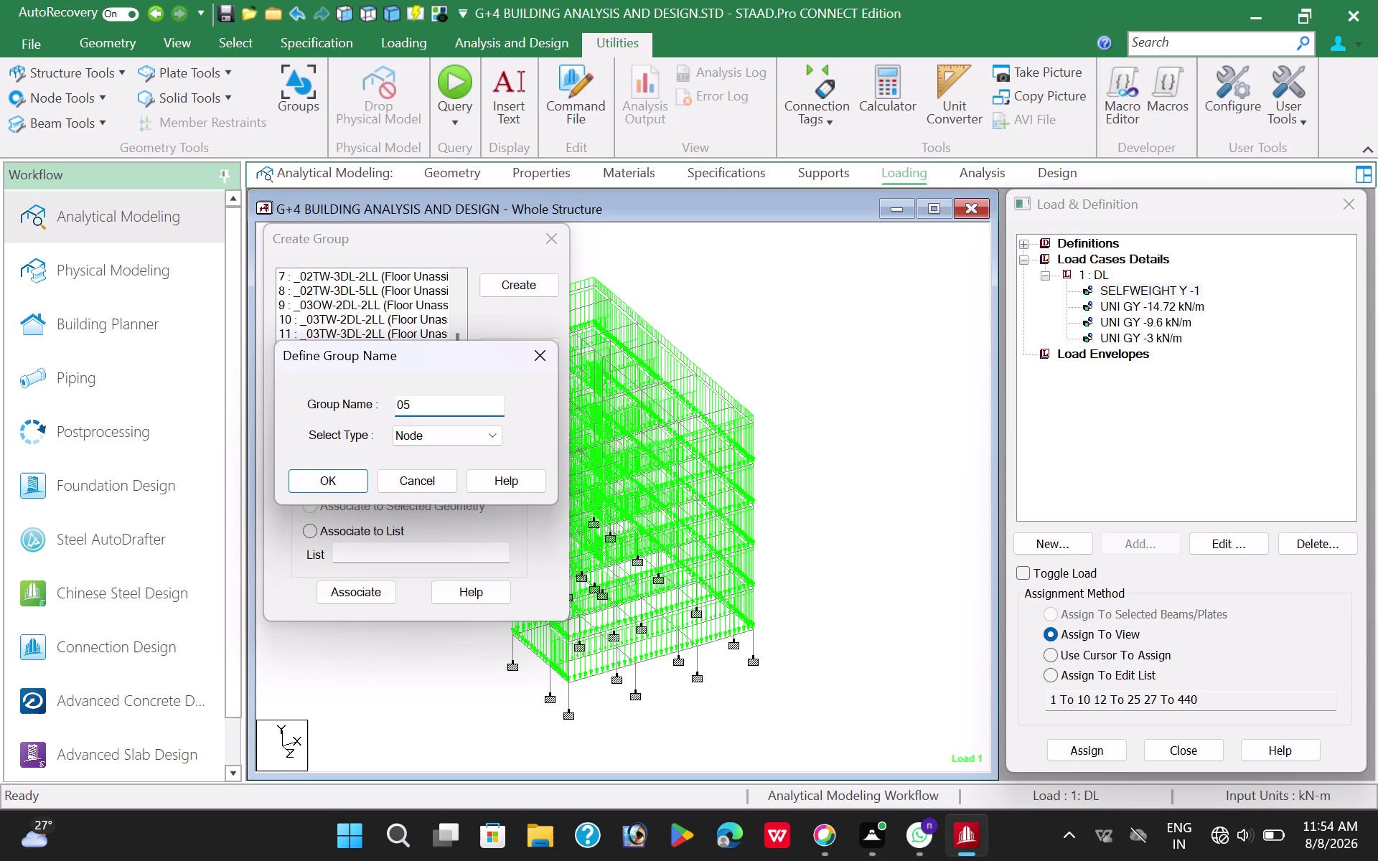
text(T)
text(W)
key(minus)
key(2)
key(d)
text(L)
text(-3LL)
click(437, 435)
click(434, 493)
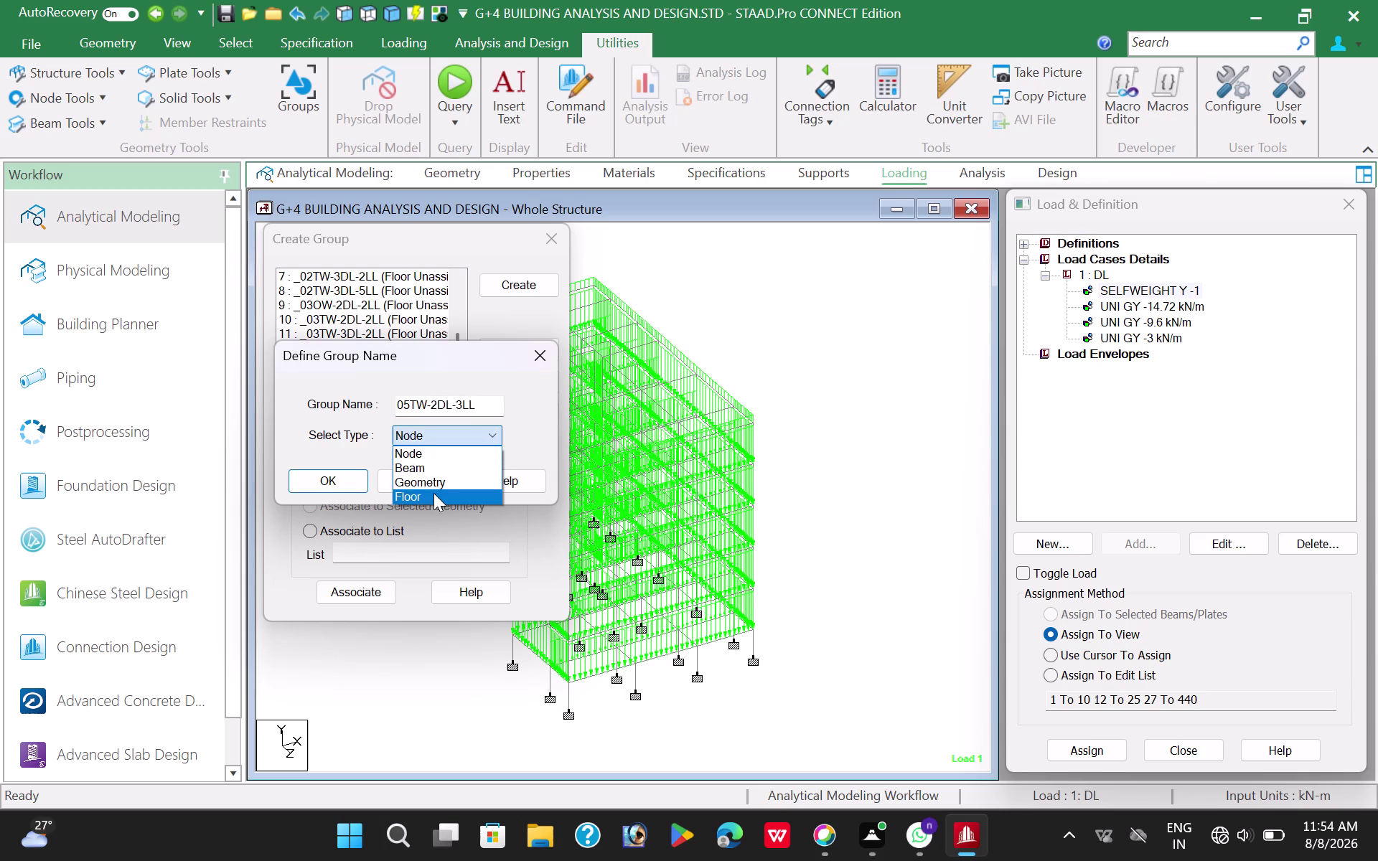
click(324, 484)
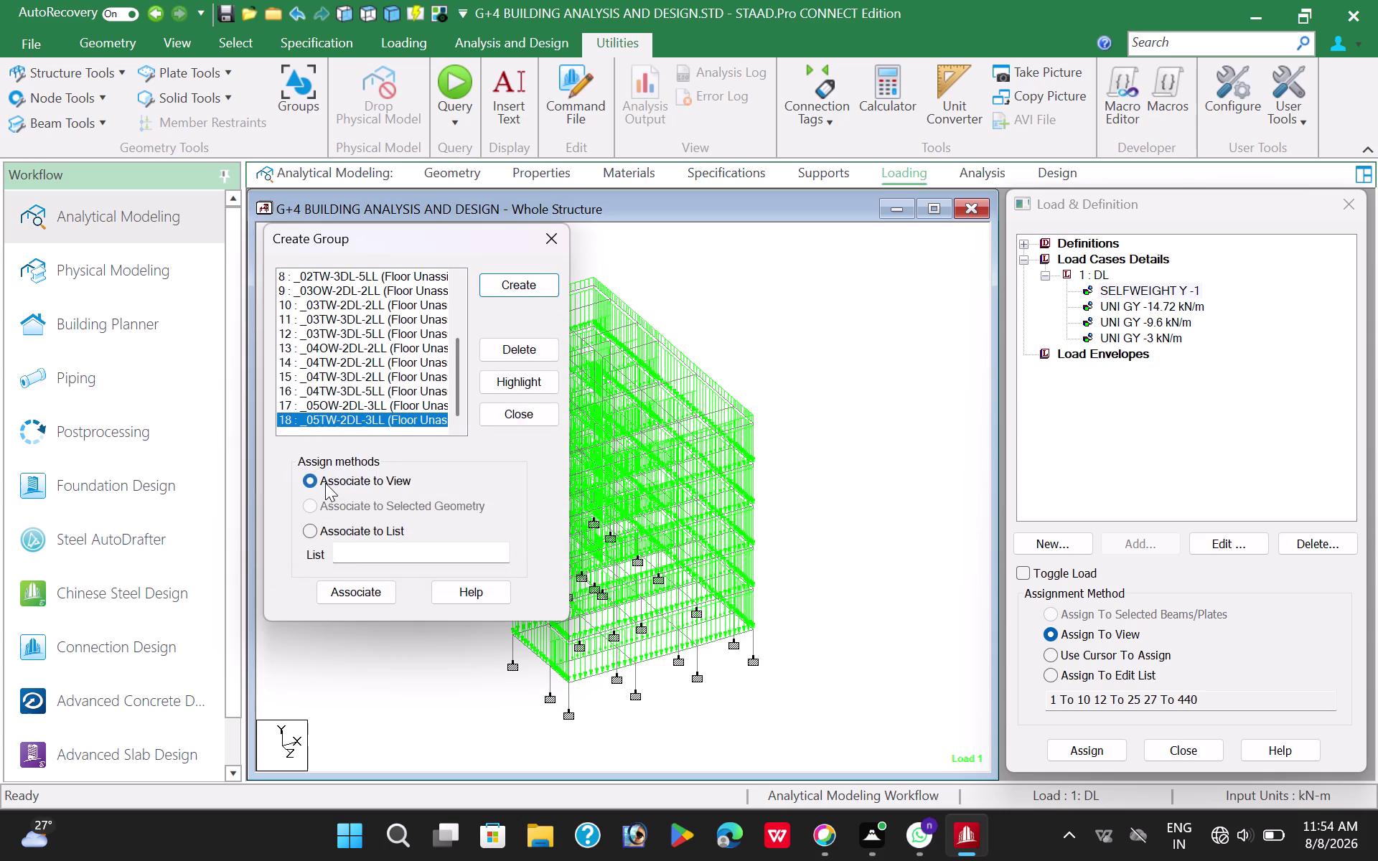
Start another new group and place the cursor in its name field.
scroll(up, 3)
scroll(down, 3)
click(519, 284)
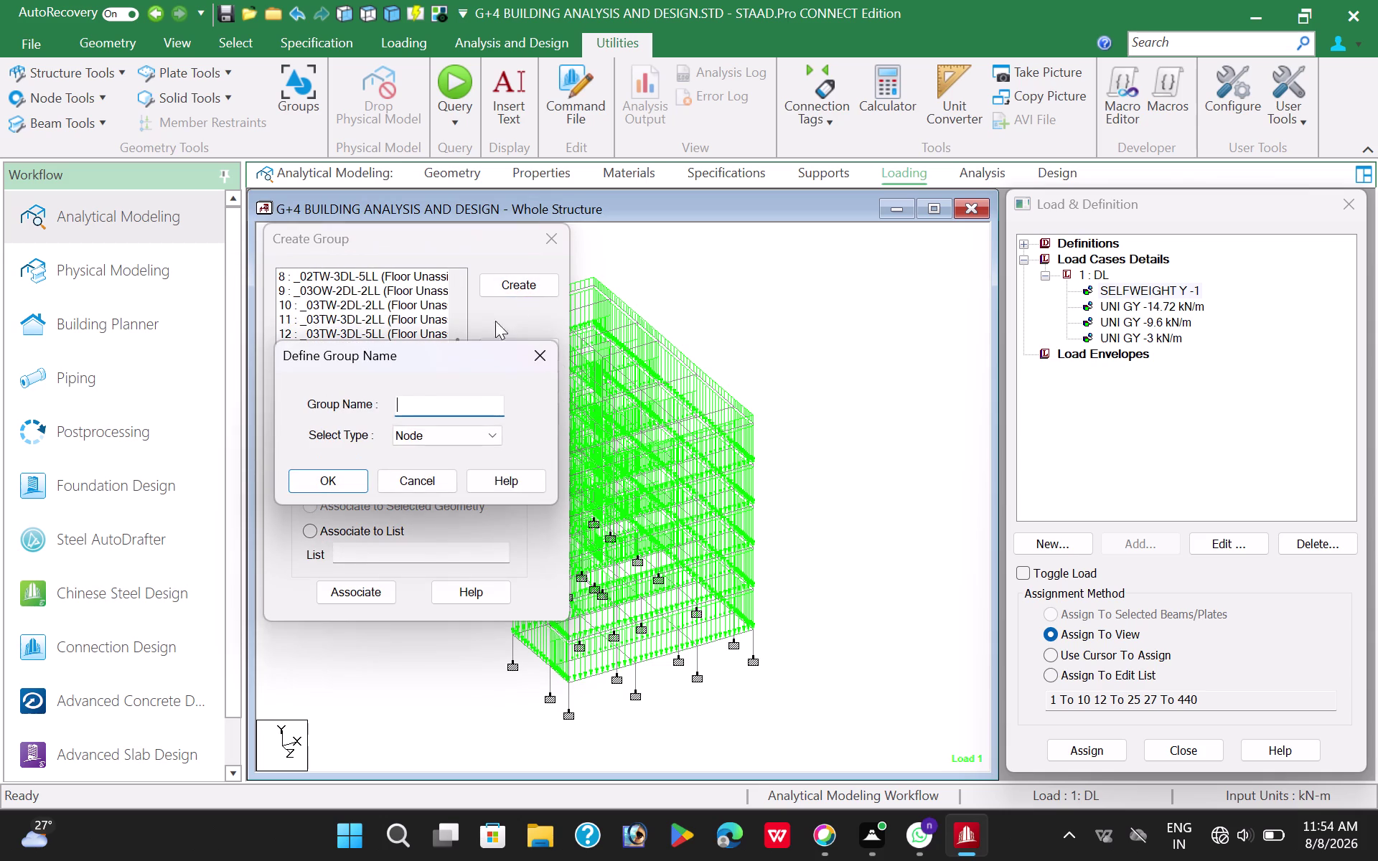
click(419, 409)
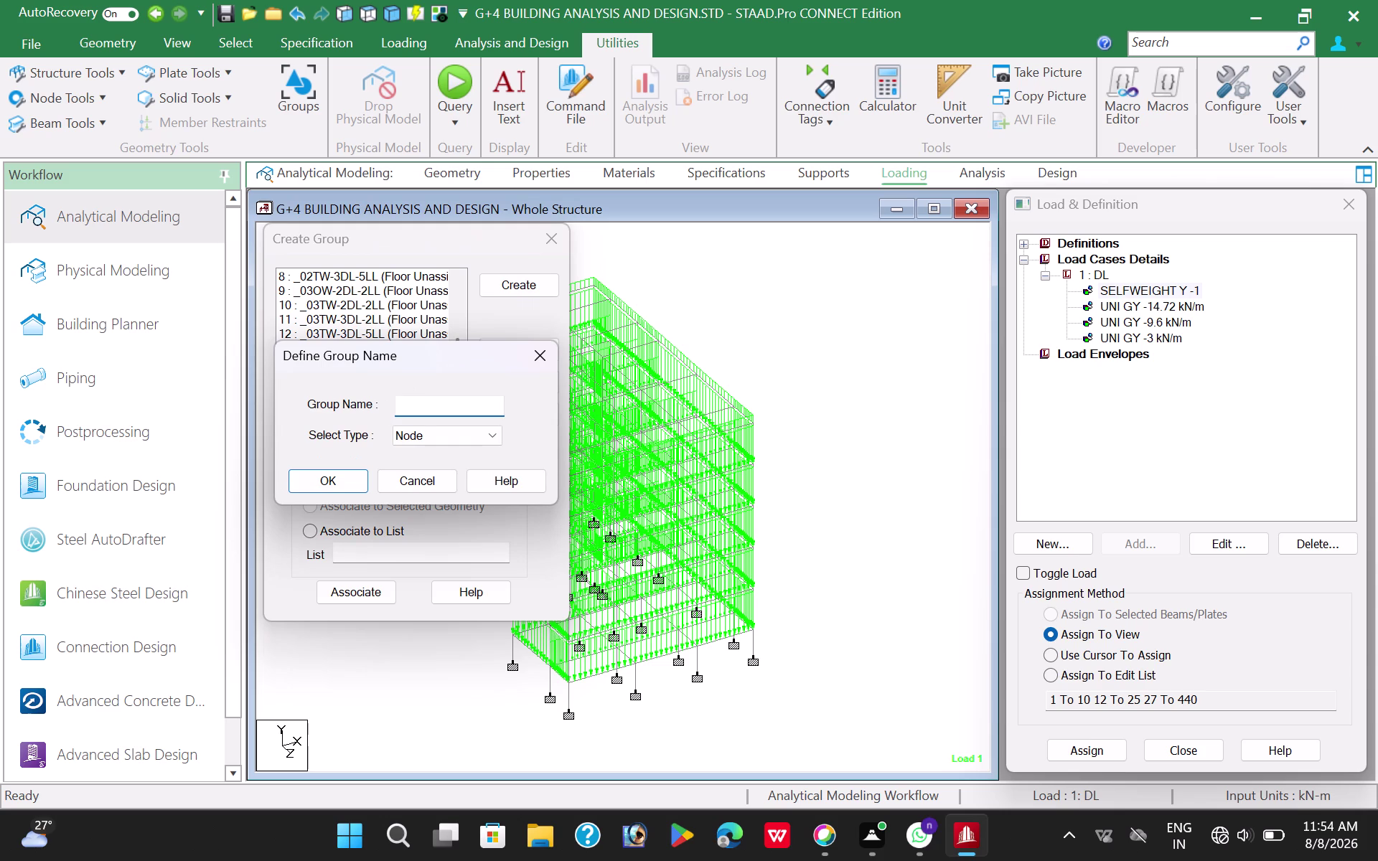